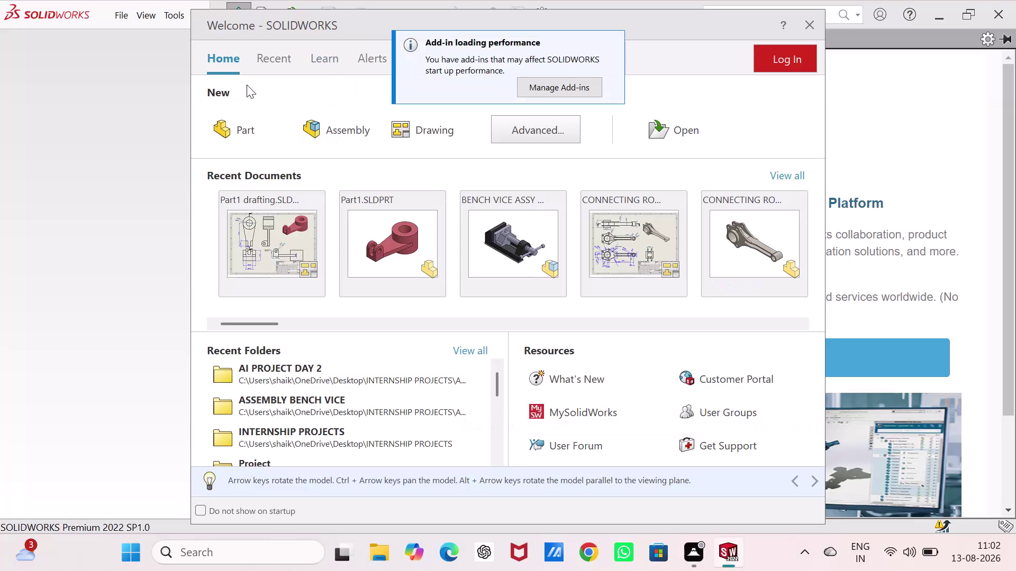
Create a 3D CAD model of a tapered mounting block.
Create a new blank part, dismiss the 3DEXPERIENCE pane, and show the Sketch tools.
click(245, 133)
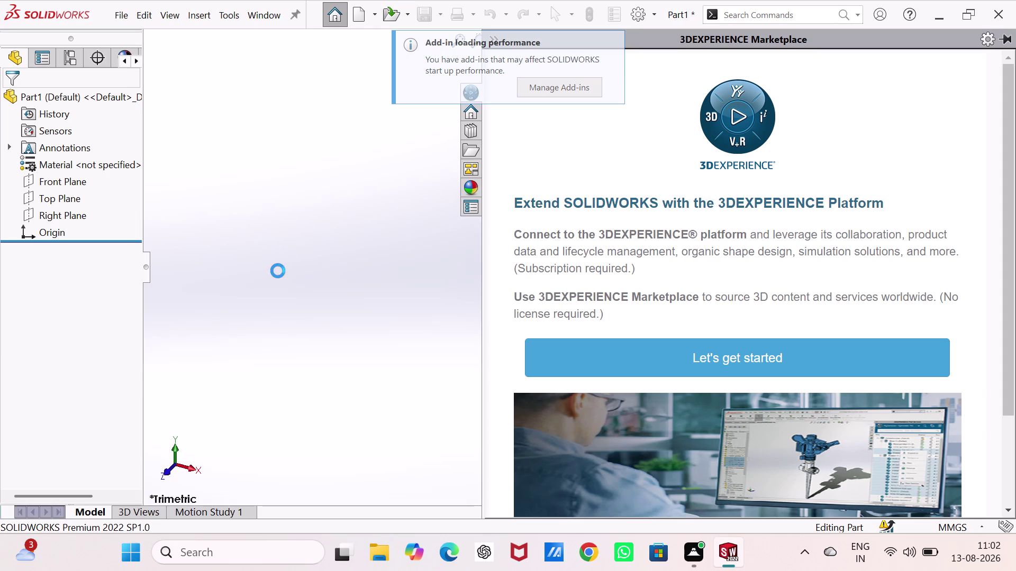
double_click(325, 269)
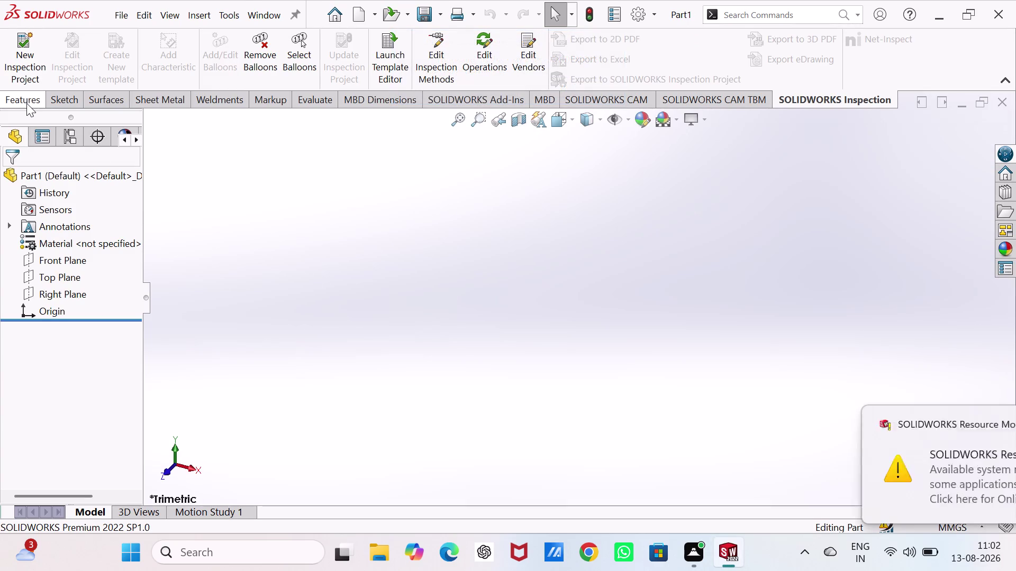
click(984, 424)
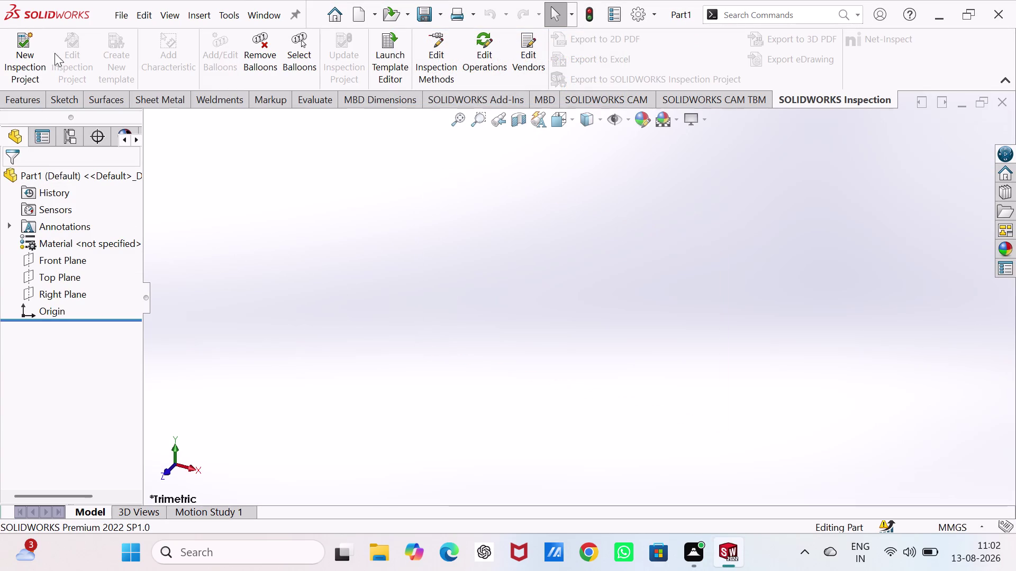
click(73, 104)
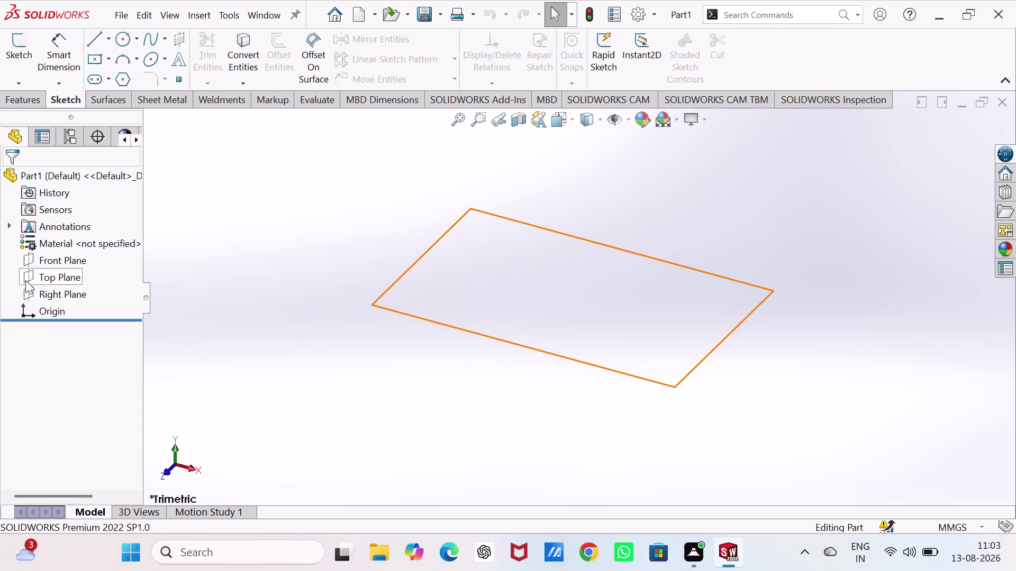
On the Top Plane, draw a center rectangle anchored at the origin.
click(58, 277)
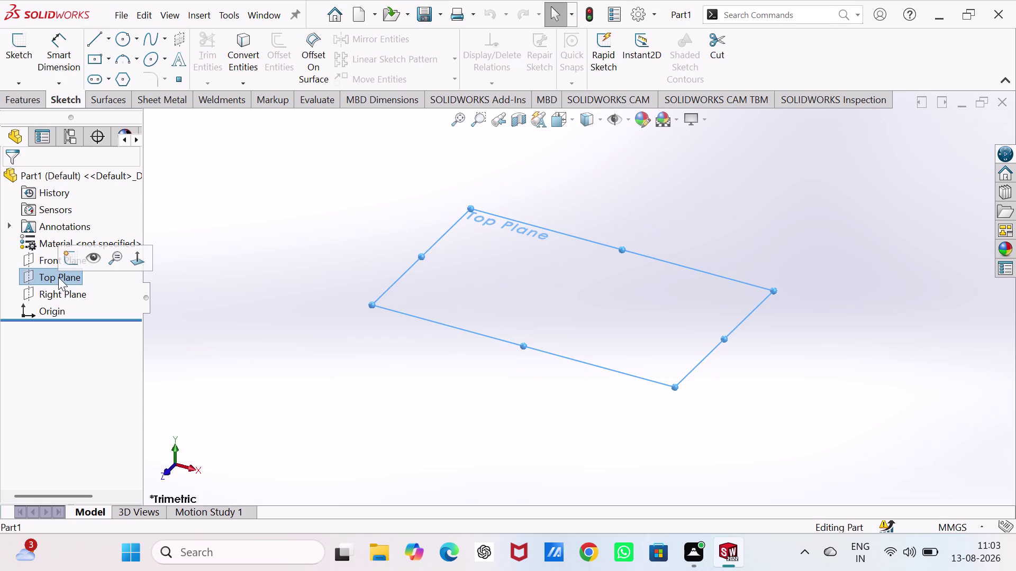
click(73, 260)
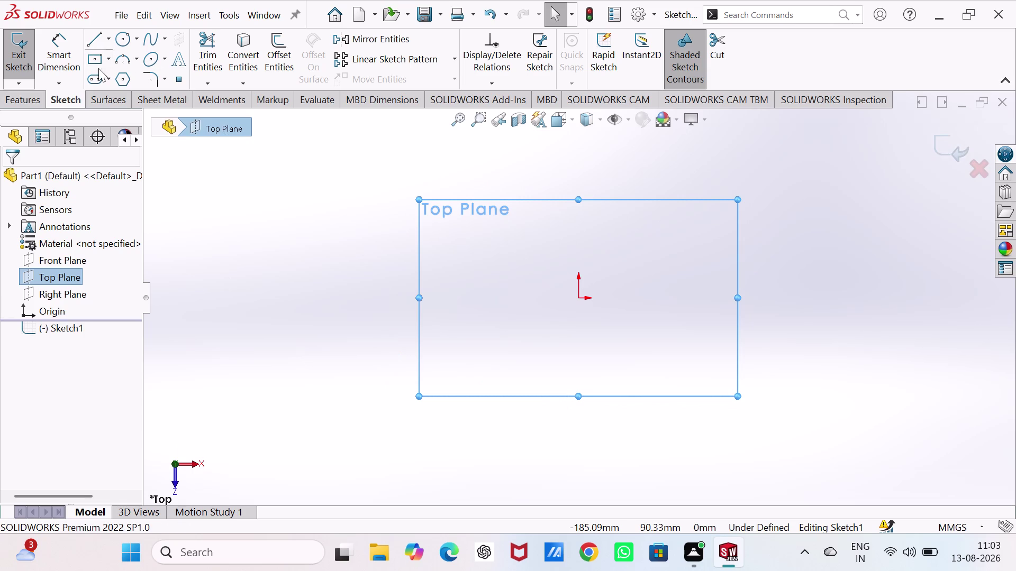
click(110, 62)
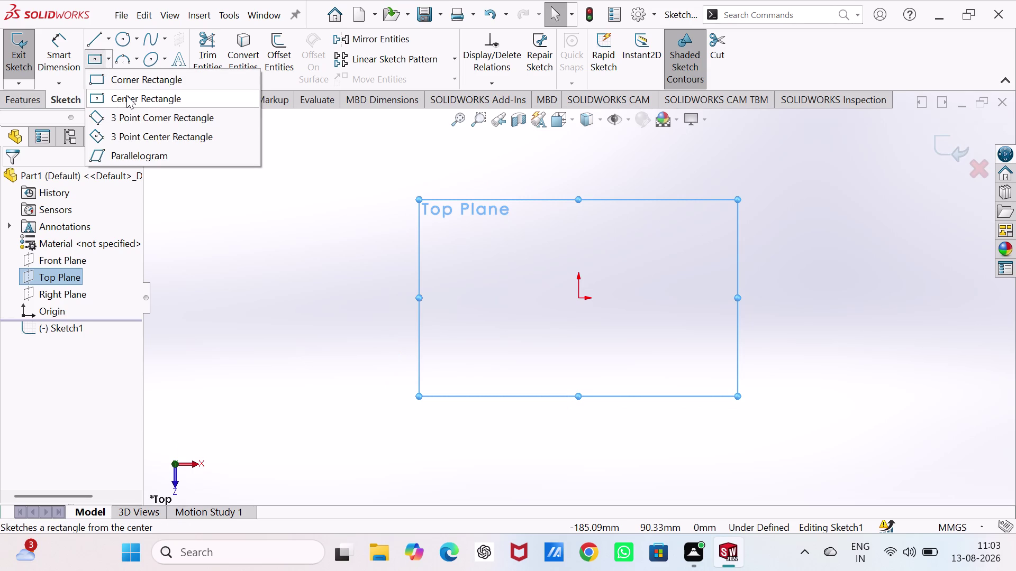
click(126, 95)
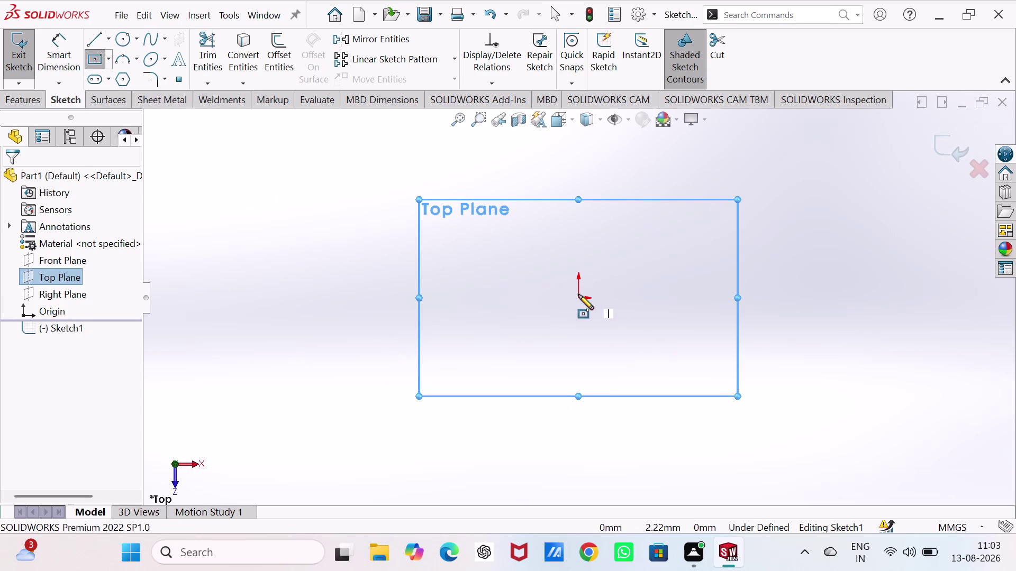
click(579, 297)
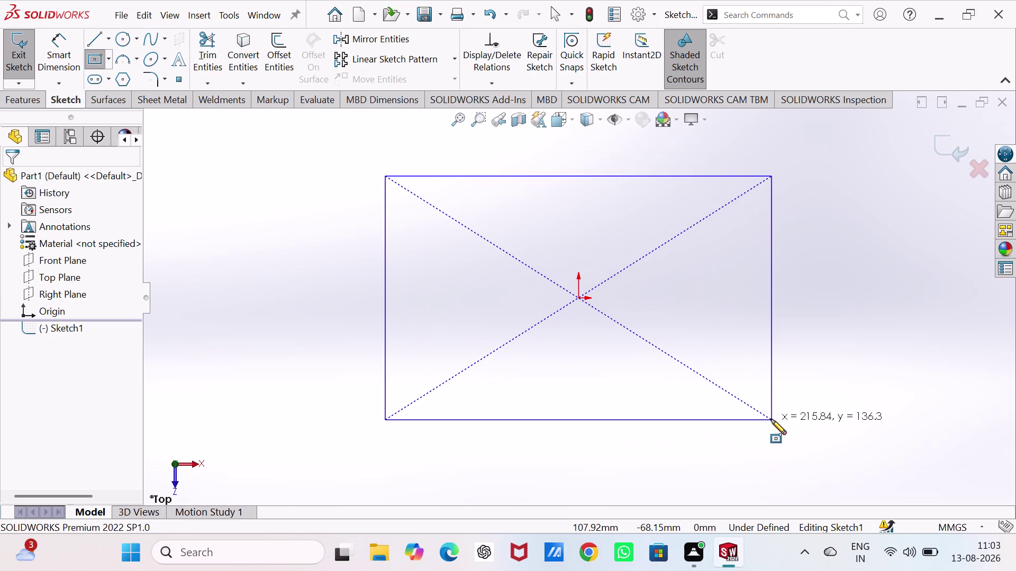
click(771, 419)
right_drag(838, 417, 847, 282)
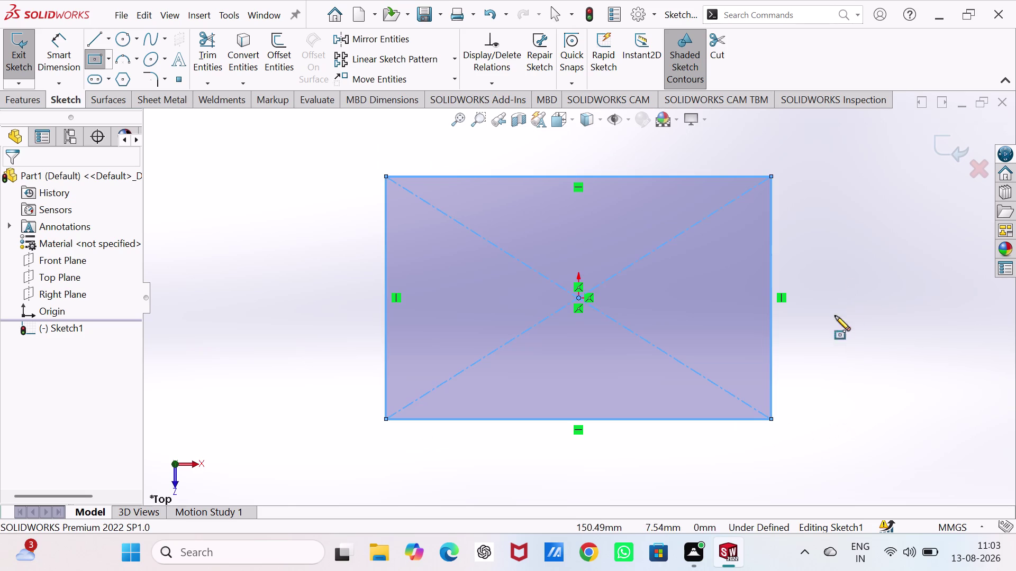
Dimension the rectangle's width and height to 100 mm each and exit the sketch.
click(680, 419)
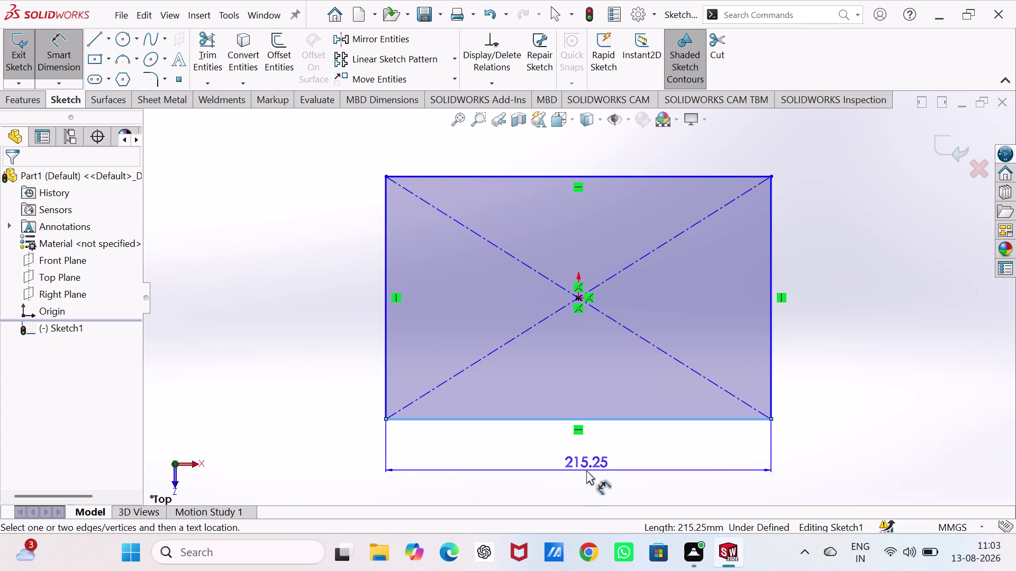
click(586, 470)
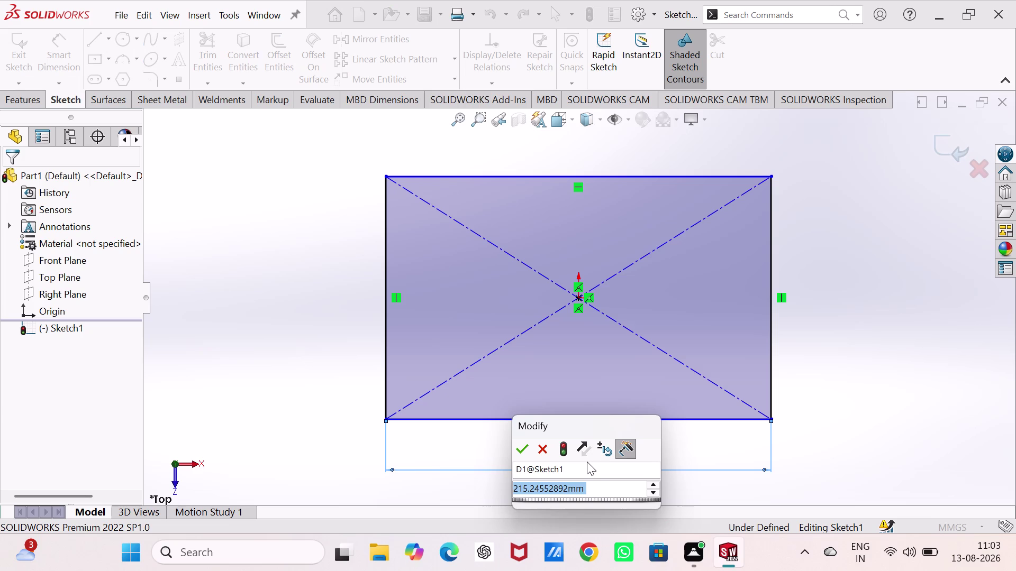
text(100)
key(Return)
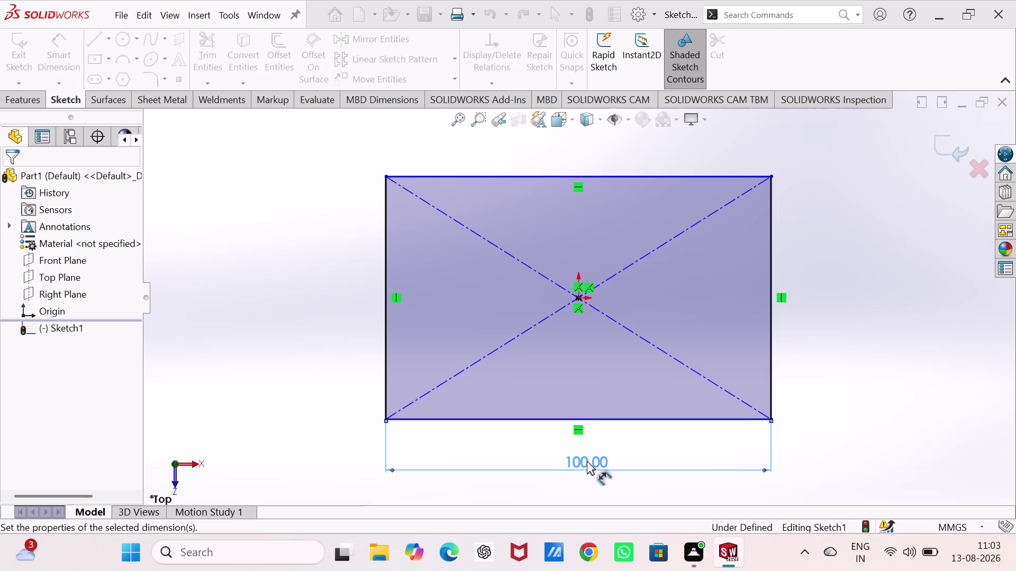
click(770, 353)
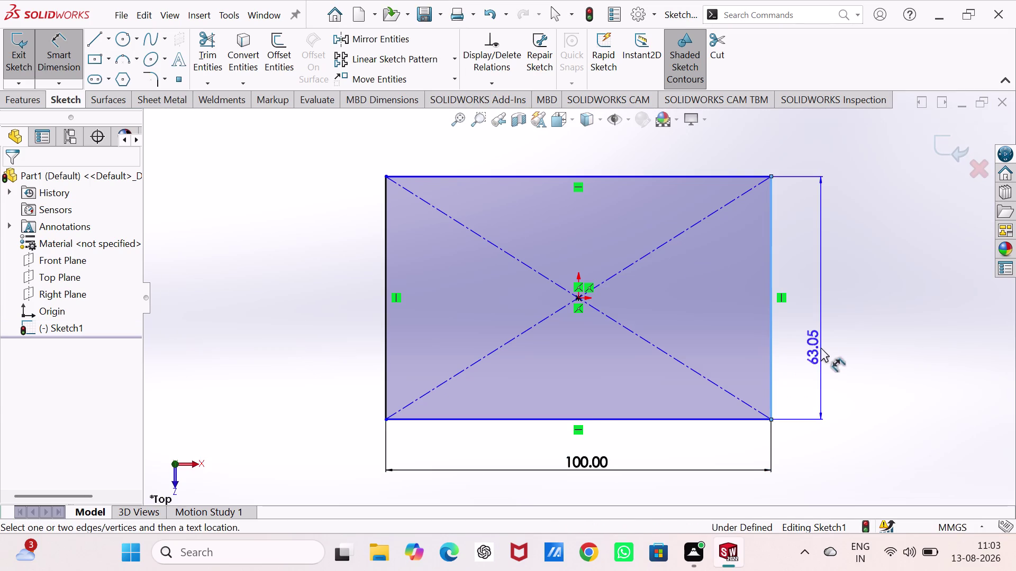
click(829, 322)
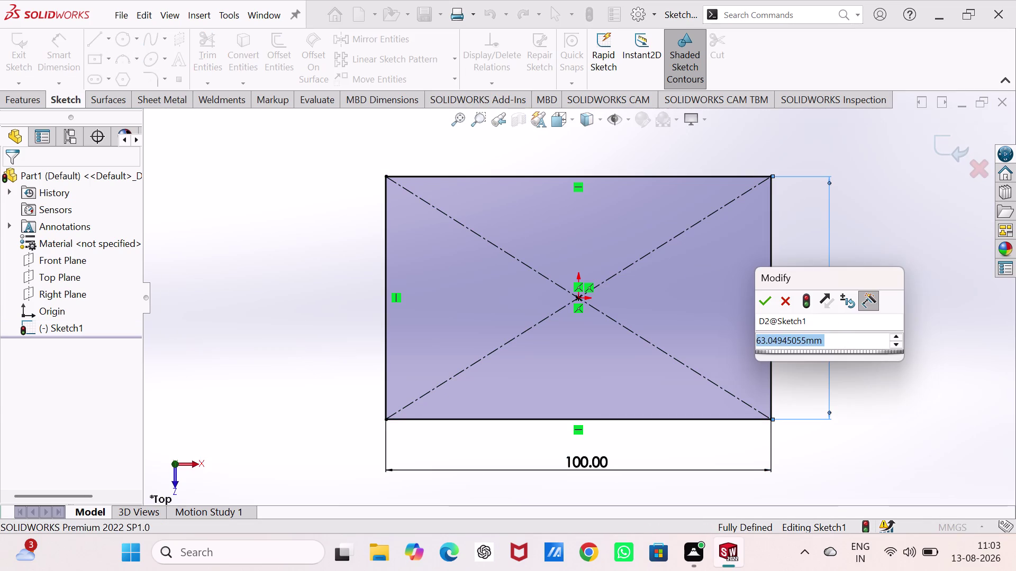
text(100)
key(Return)
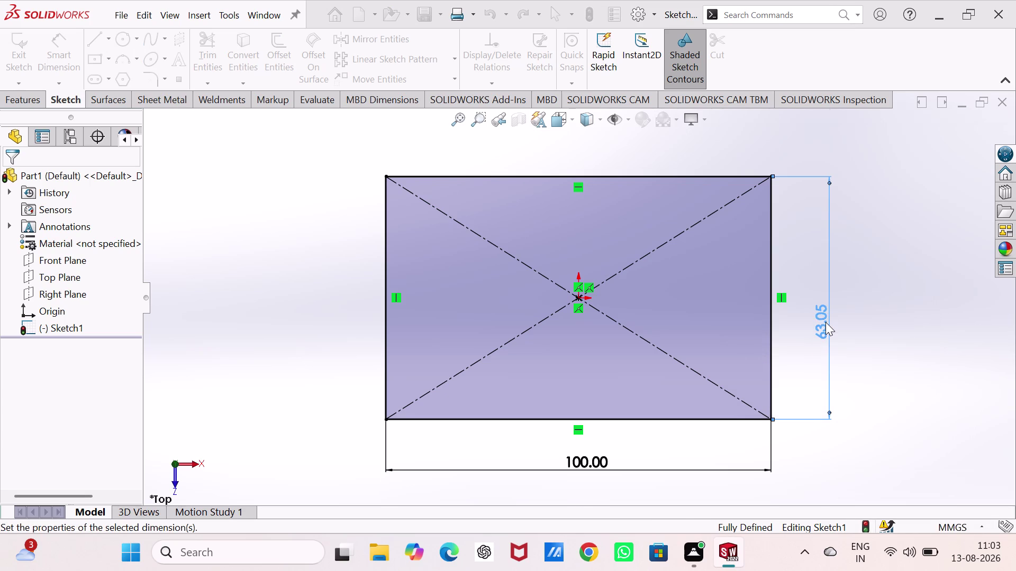
scroll(down, 3)
scroll(up, 3)
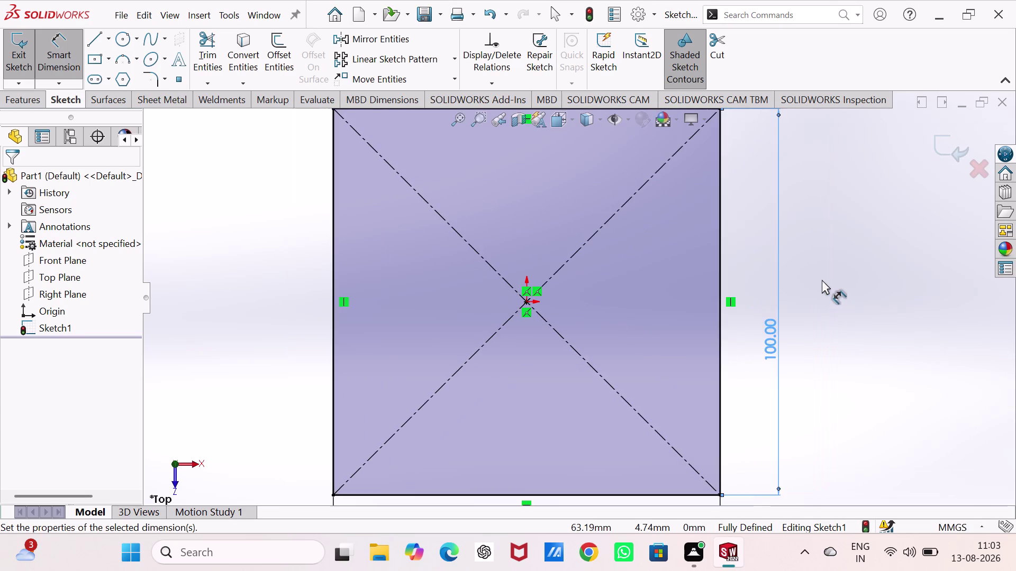
scroll(up, 3)
click(805, 275)
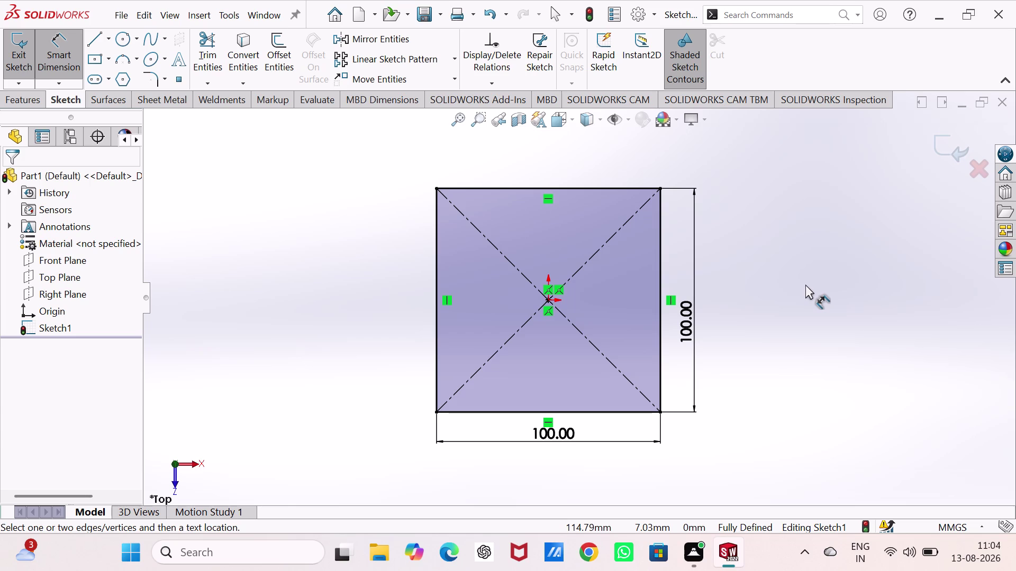
click(21, 43)
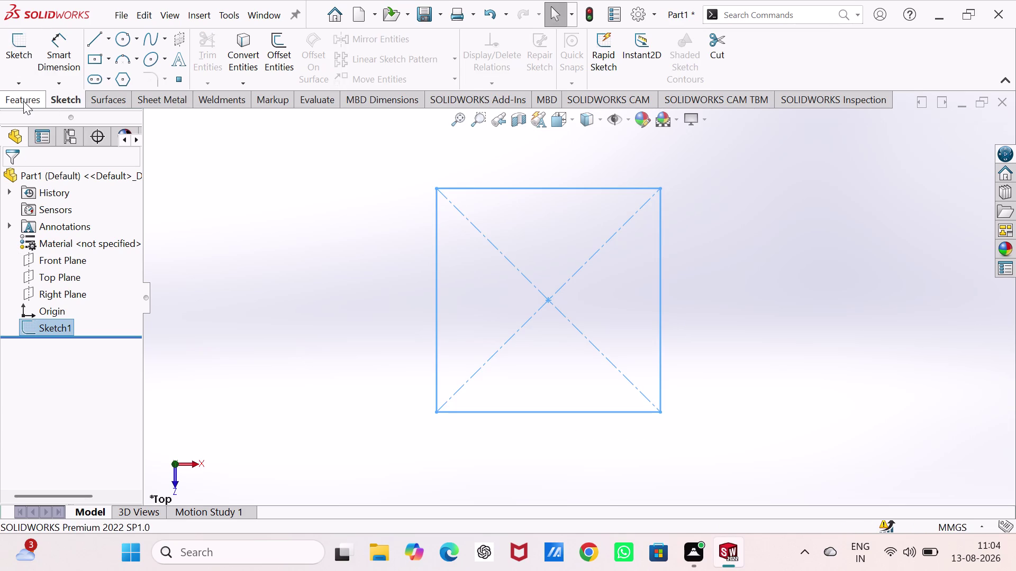
Extrude the 100 mm square sketch to a 12 mm thick blind plate.
click(23, 101)
click(31, 43)
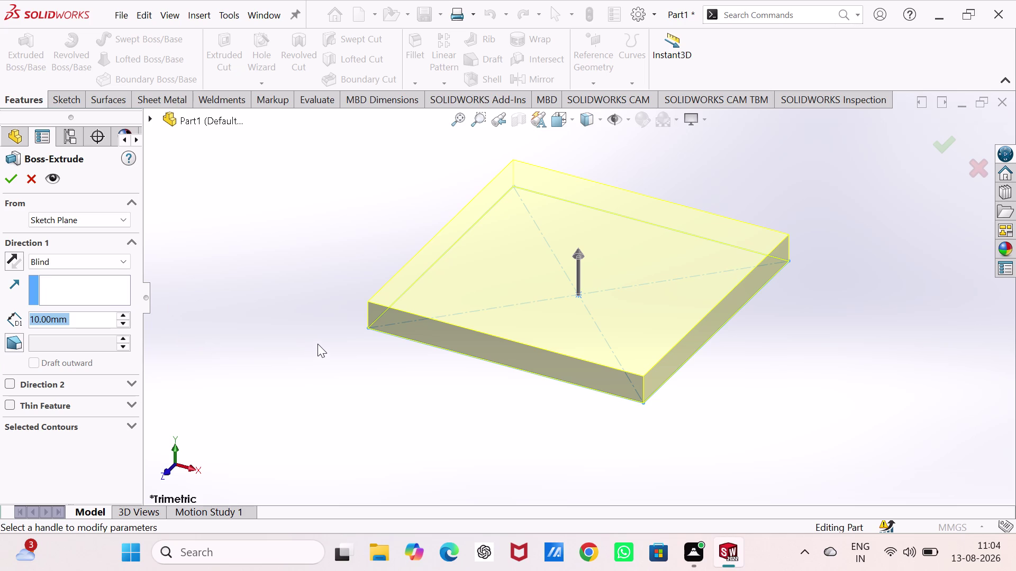
key(1)
key(2)
key(Return)
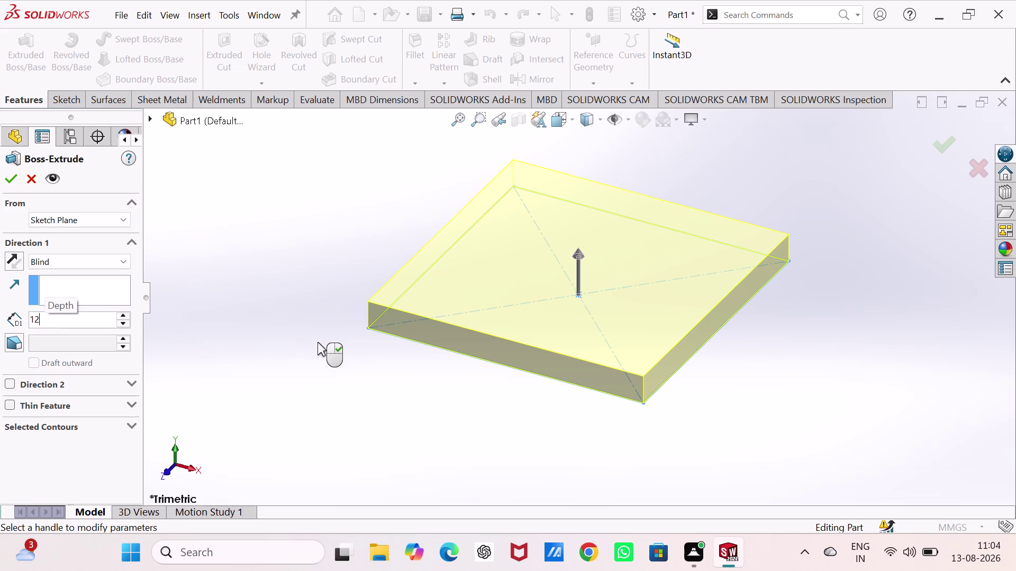
click(7, 177)
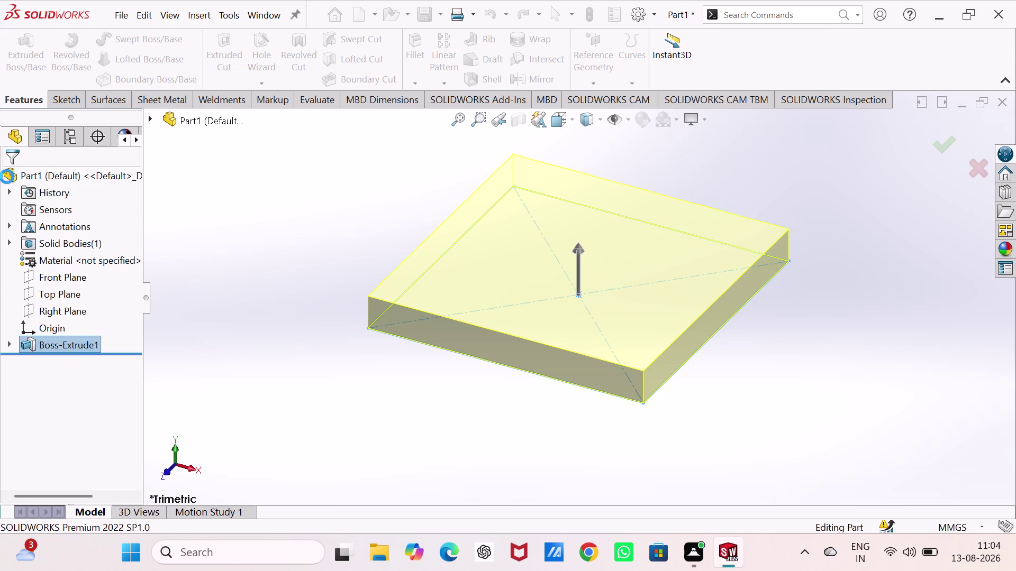
click(495, 276)
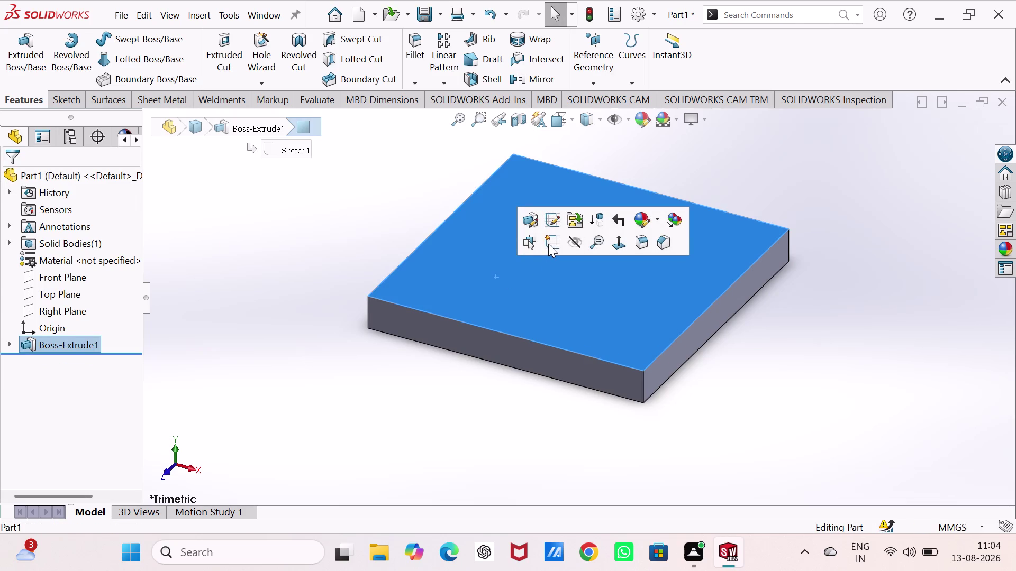
On the plate's top face, draw a center rectangle anchored at the origin.
click(548, 244)
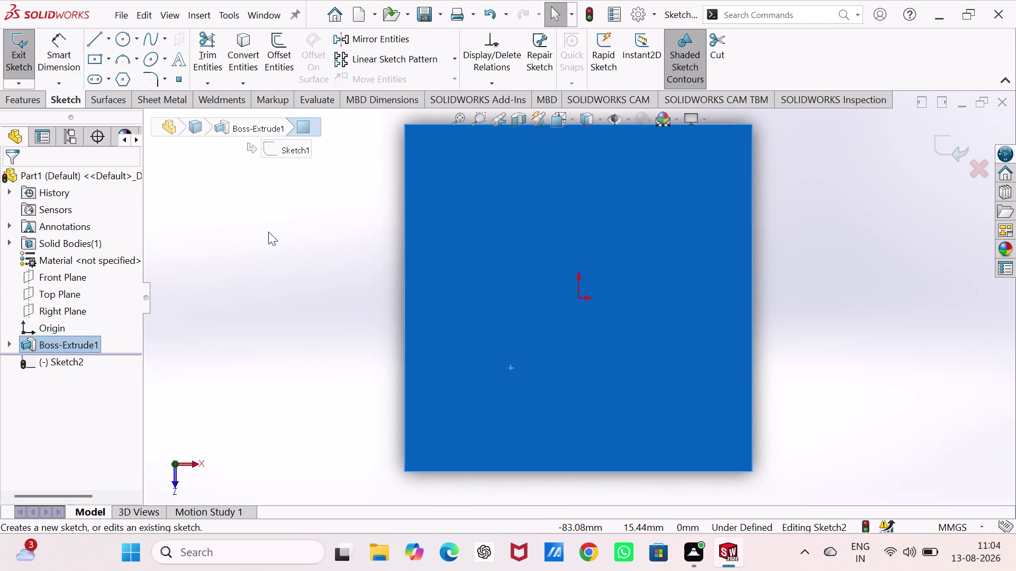
click(92, 60)
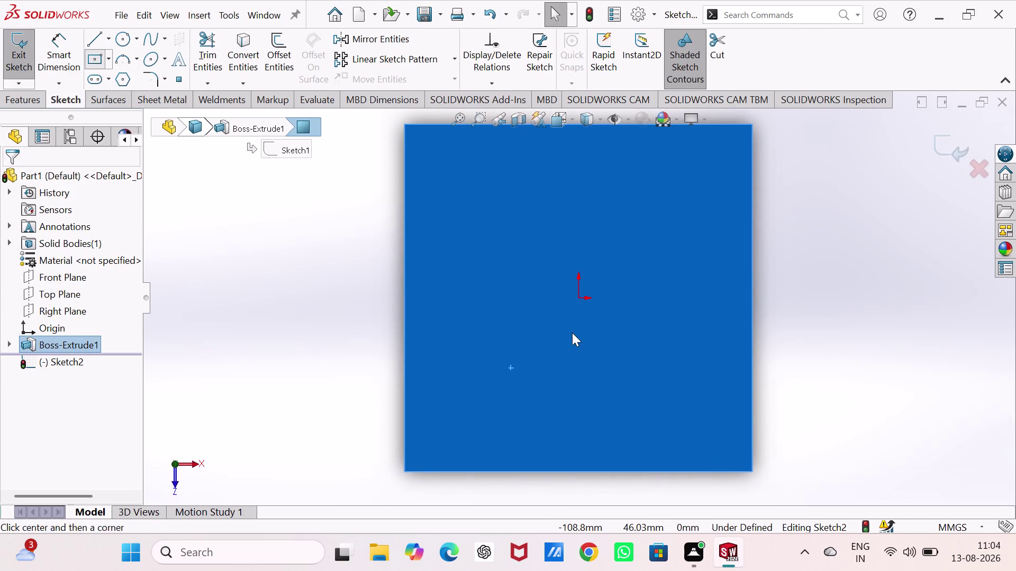
click(578, 299)
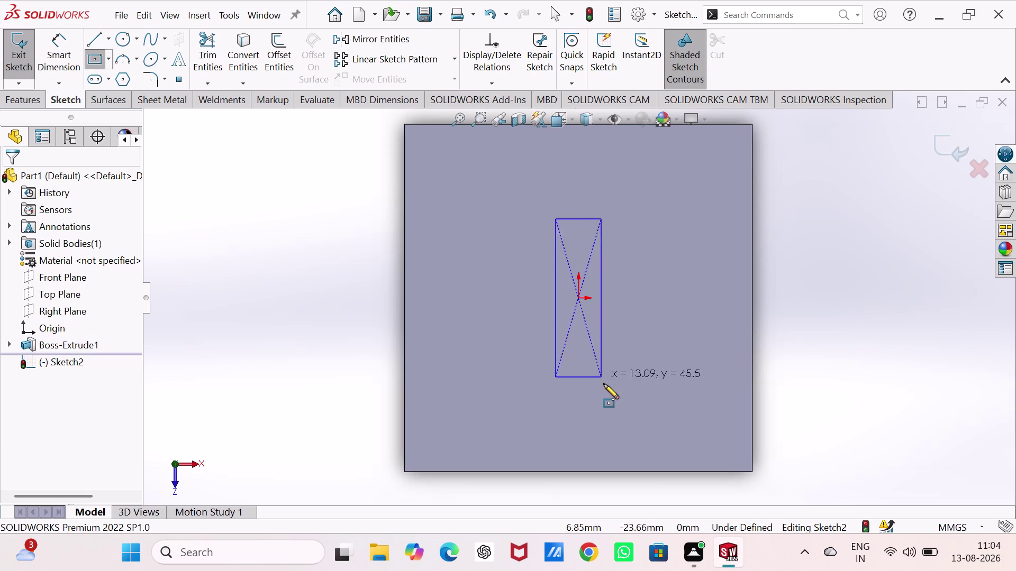
click(663, 389)
right_drag(857, 359, 862, 128)
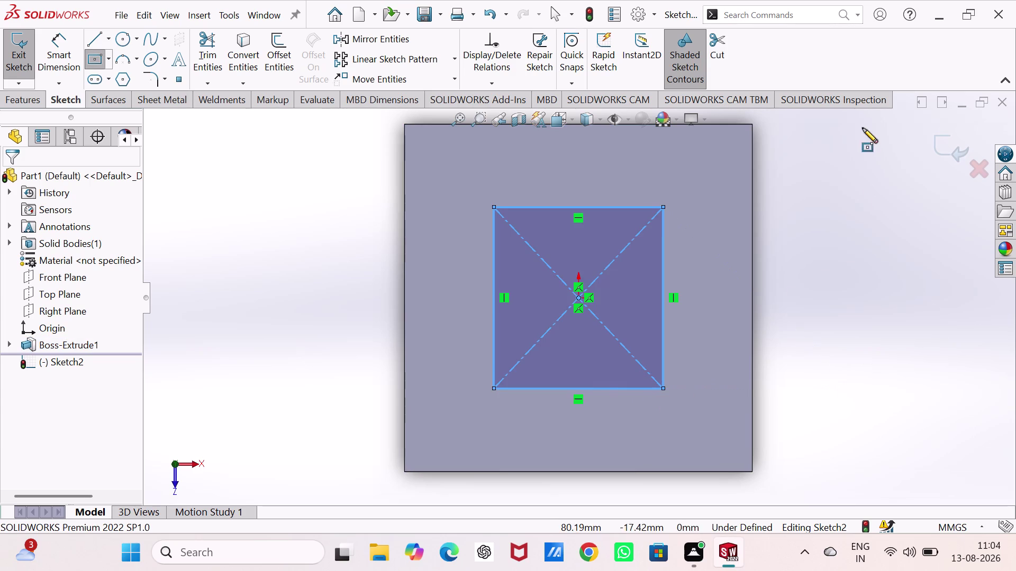
right_drag(863, 128, 856, 163)
Dimension the rectangle's width and height to 40 mm each.
click(591, 387)
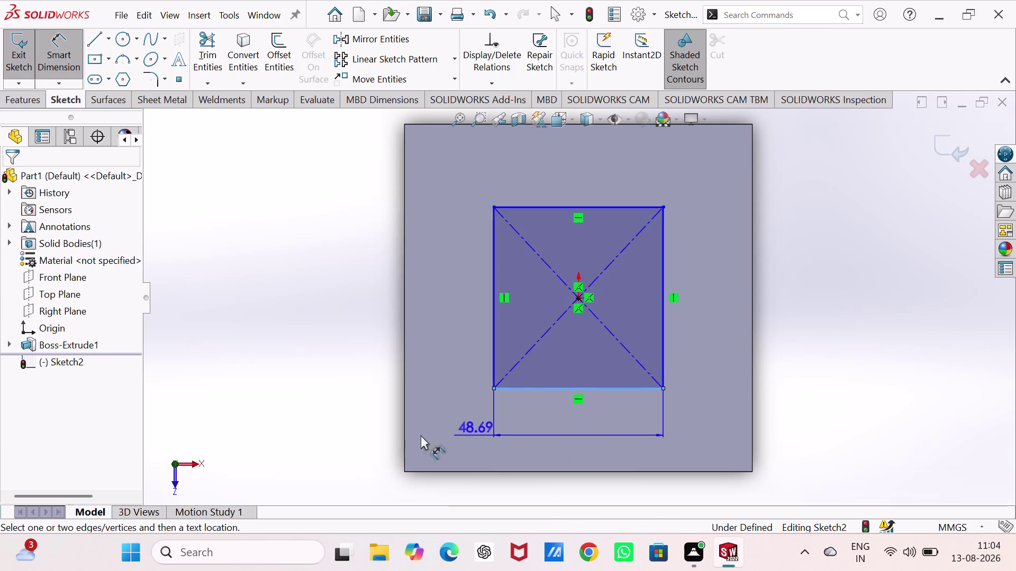
click(336, 432)
double_click(335, 423)
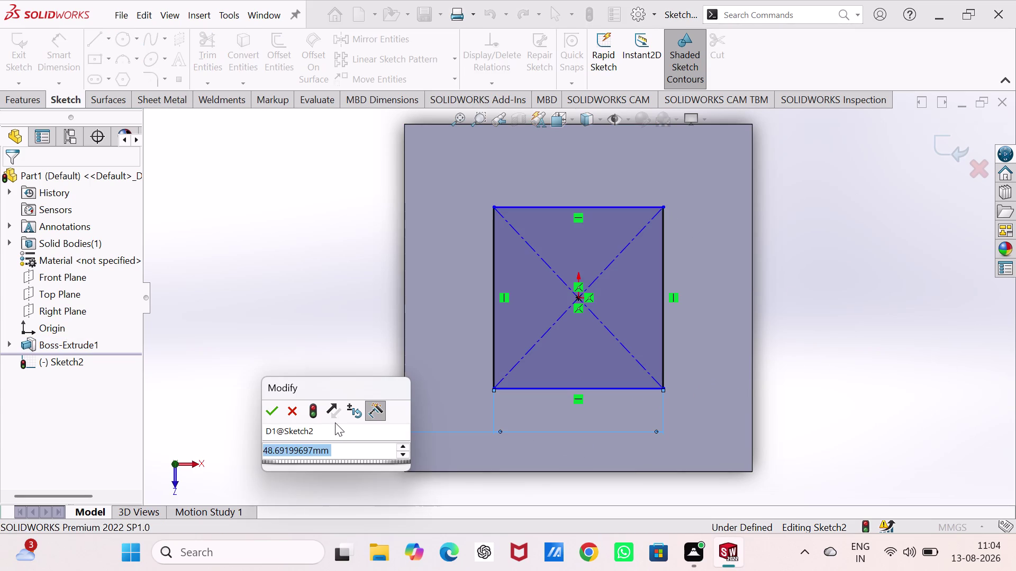
text(40)
key(Return)
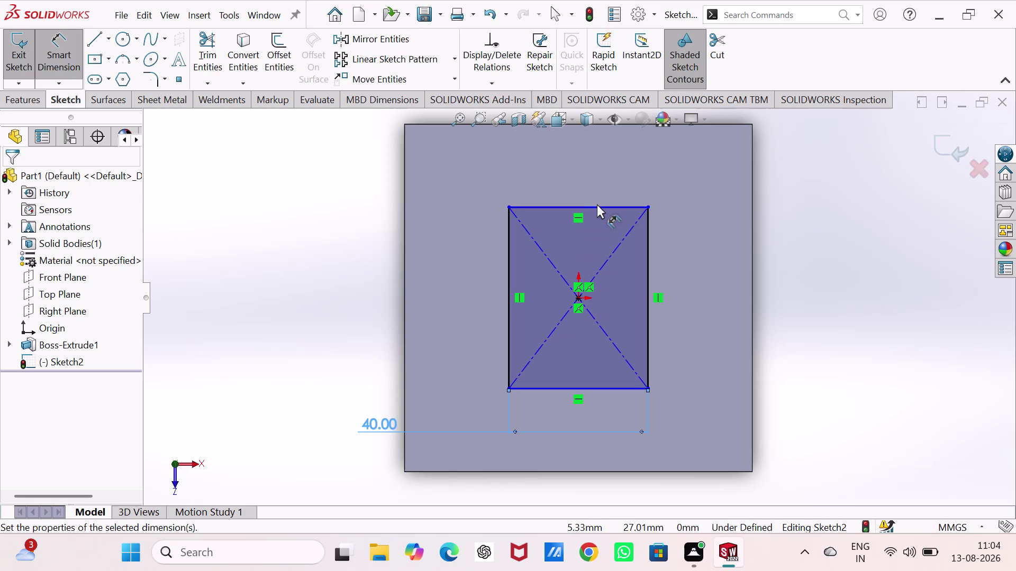
drag(648, 250, 700, 261)
click(804, 273)
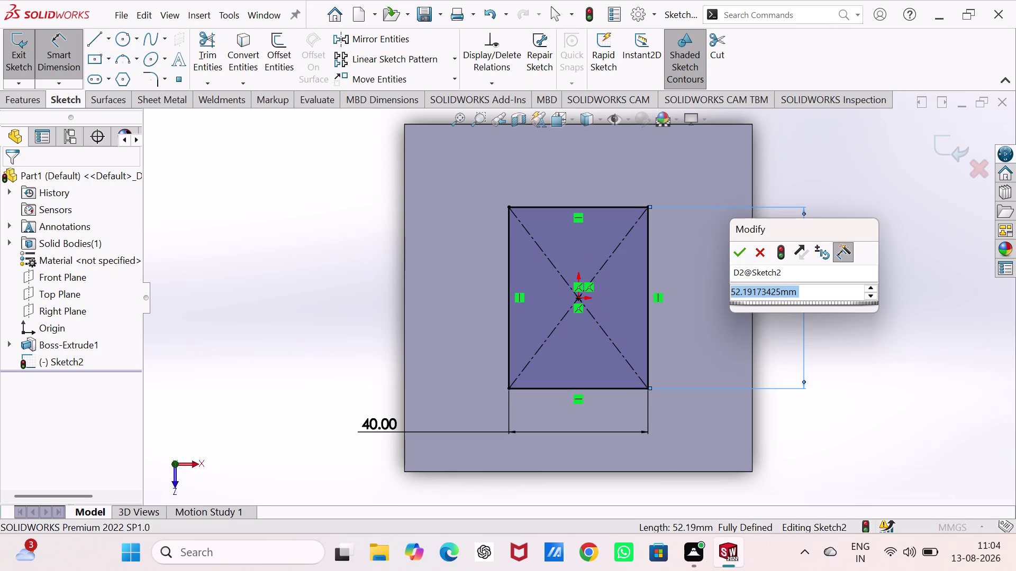
text(40)
key(Return)
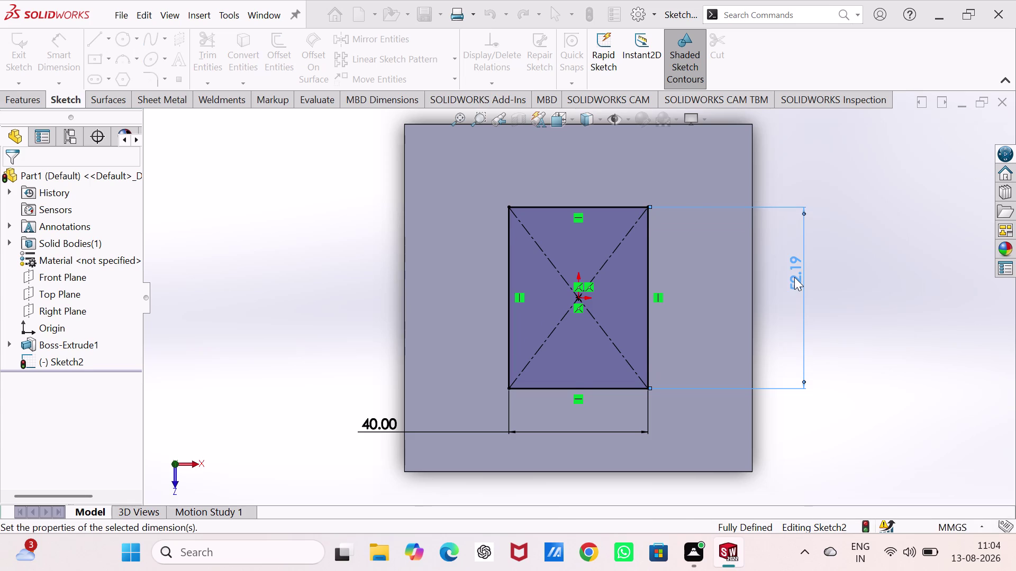
Move the 40 mm dimension labels closer to the square and exit the sketch.
drag(374, 405, 553, 473)
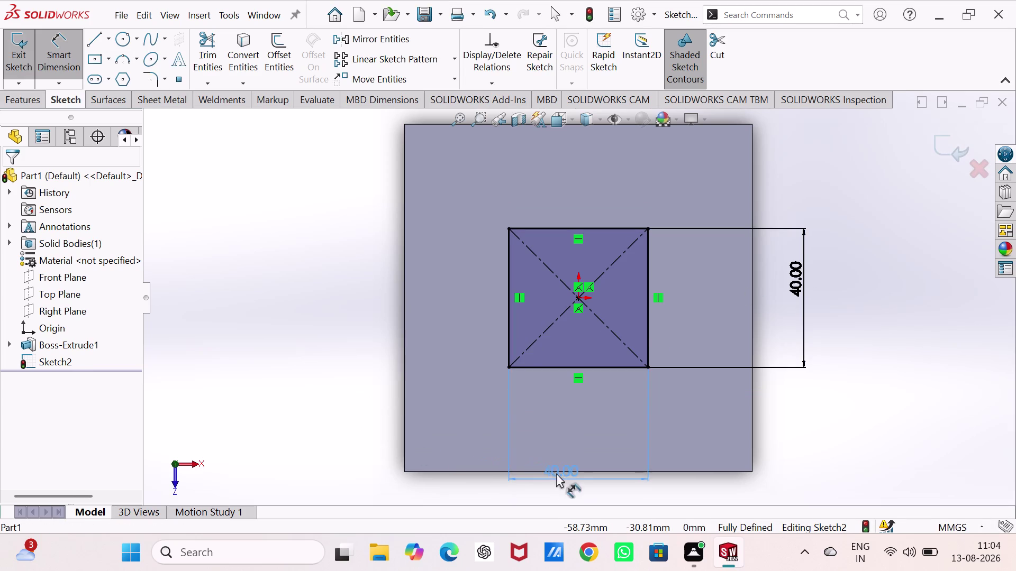
drag(553, 473, 578, 473)
drag(578, 468, 578, 408)
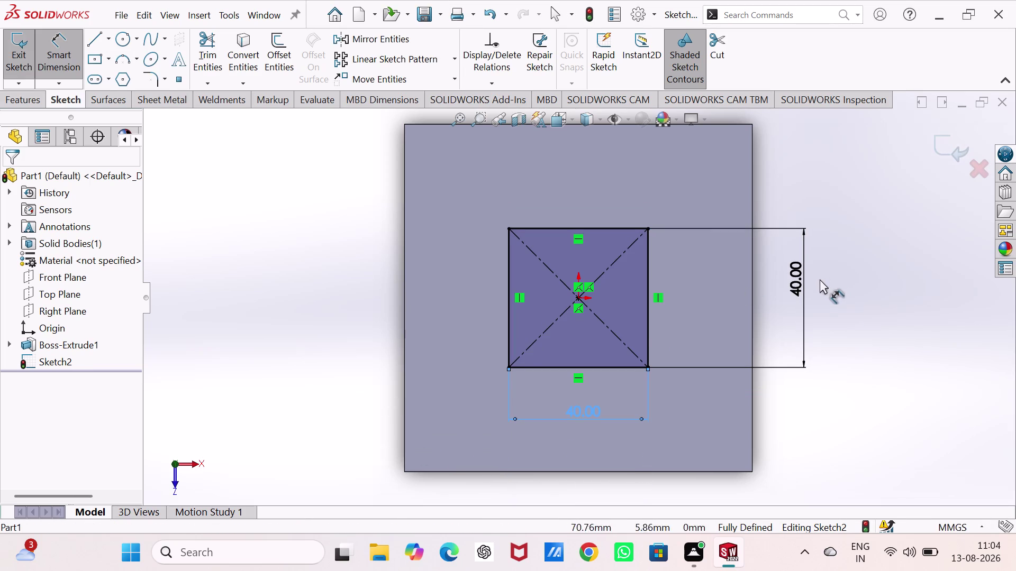
drag(801, 291, 707, 289)
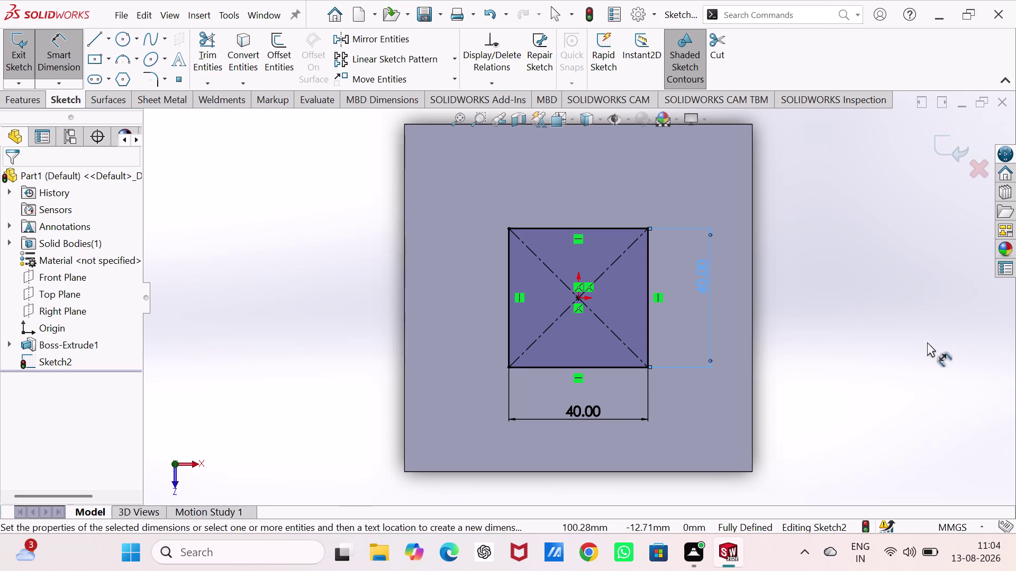
click(22, 57)
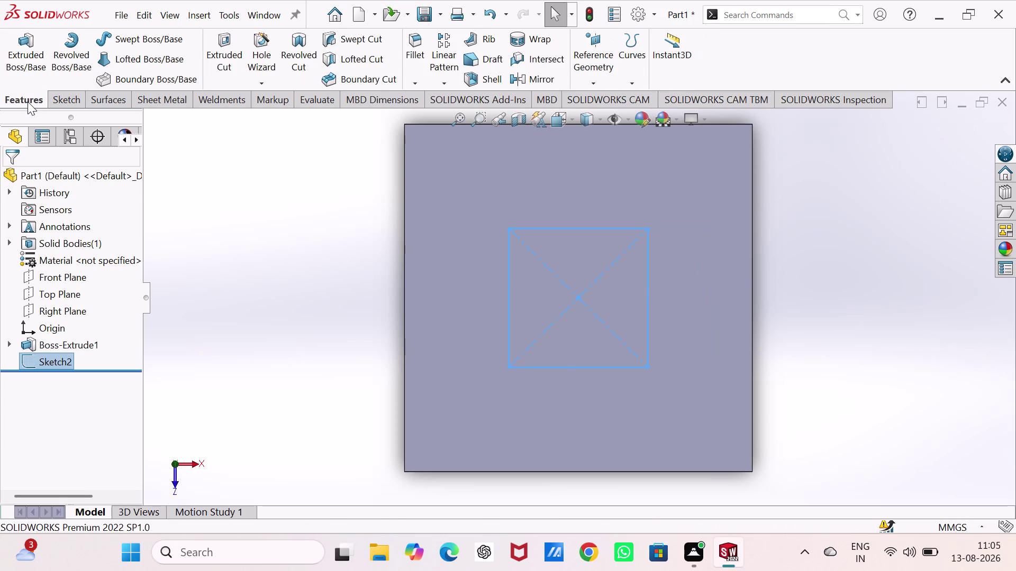
Begin a boss extrusion of the 40 mm square and switch to Isometric view.
click(27, 101)
click(29, 61)
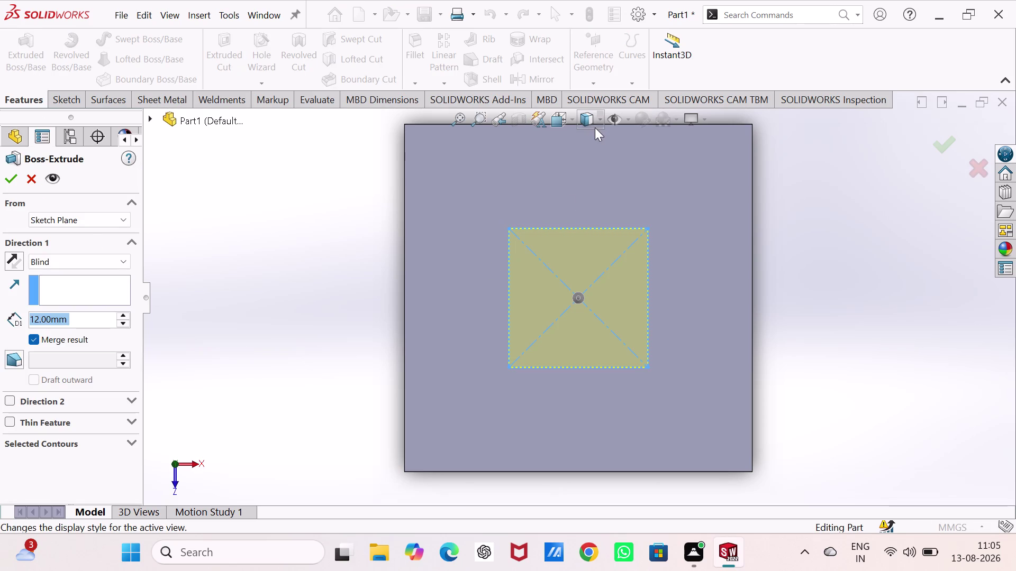
click(570, 122)
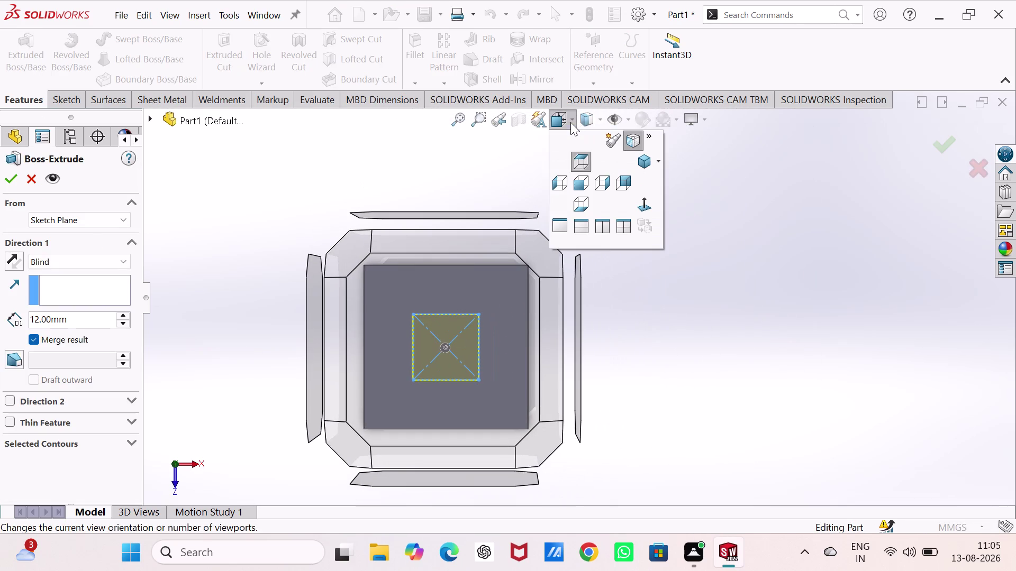
click(644, 159)
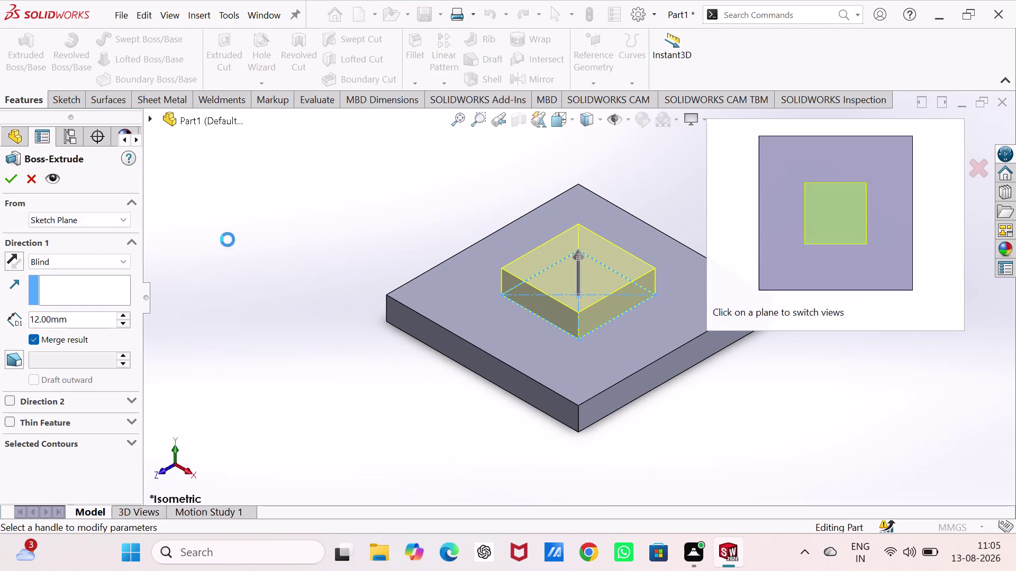
click(257, 228)
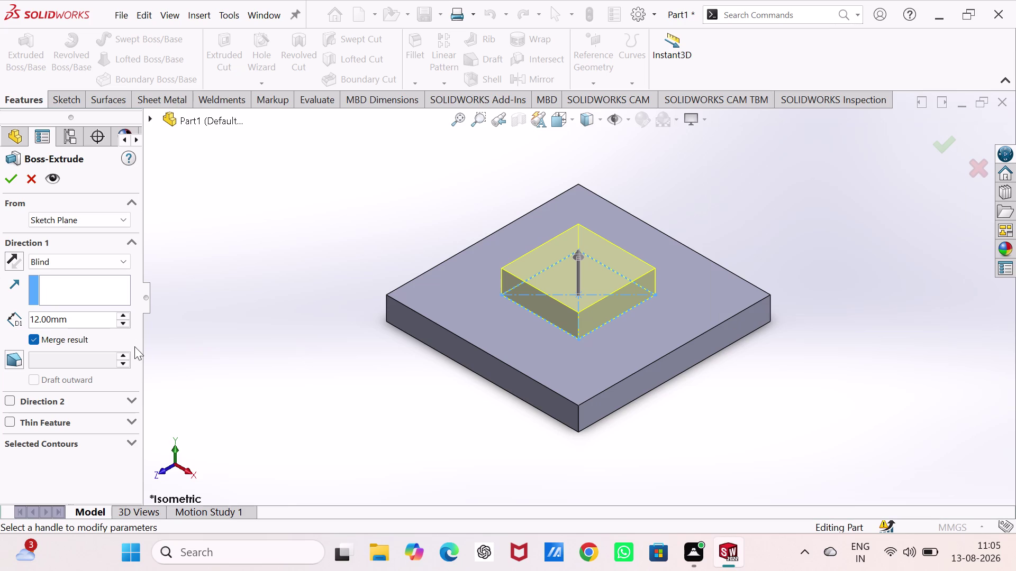
Set the extrusion depth to 60-12 (48 mm) and accept the block.
double_click(89, 318)
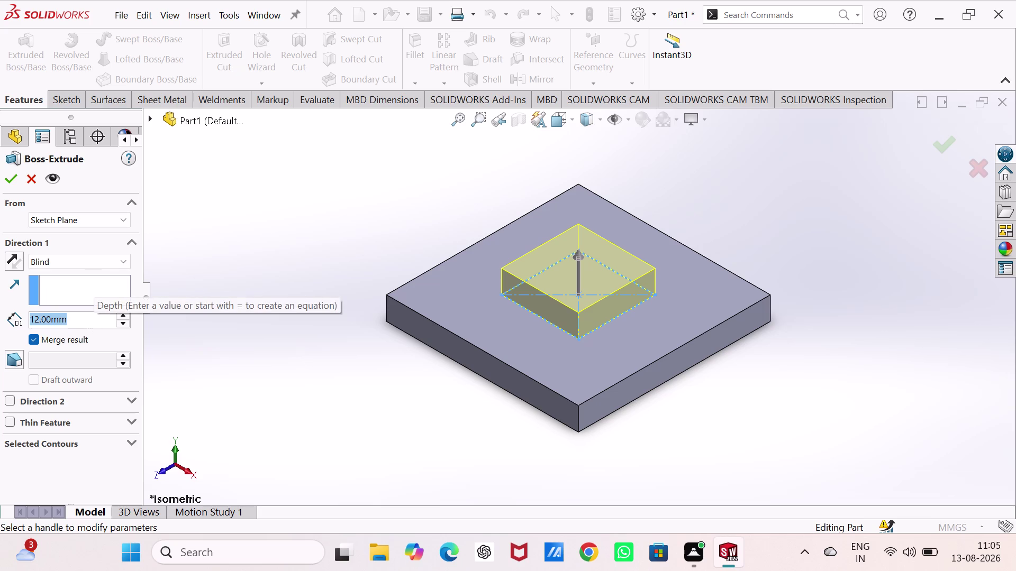
text(60)
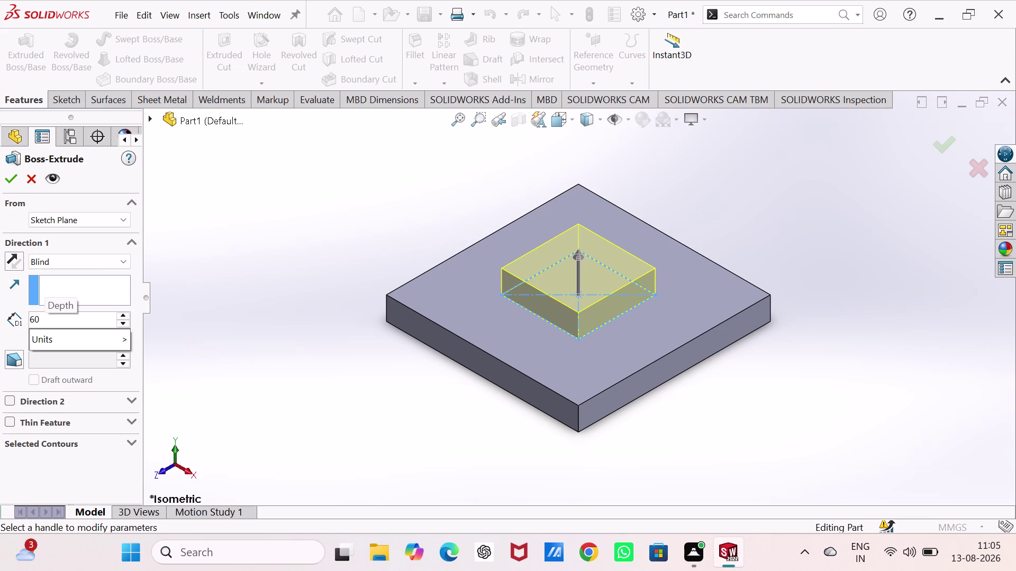
key(shift+underscore)
key(BackSpace)
key(minus)
text(12)
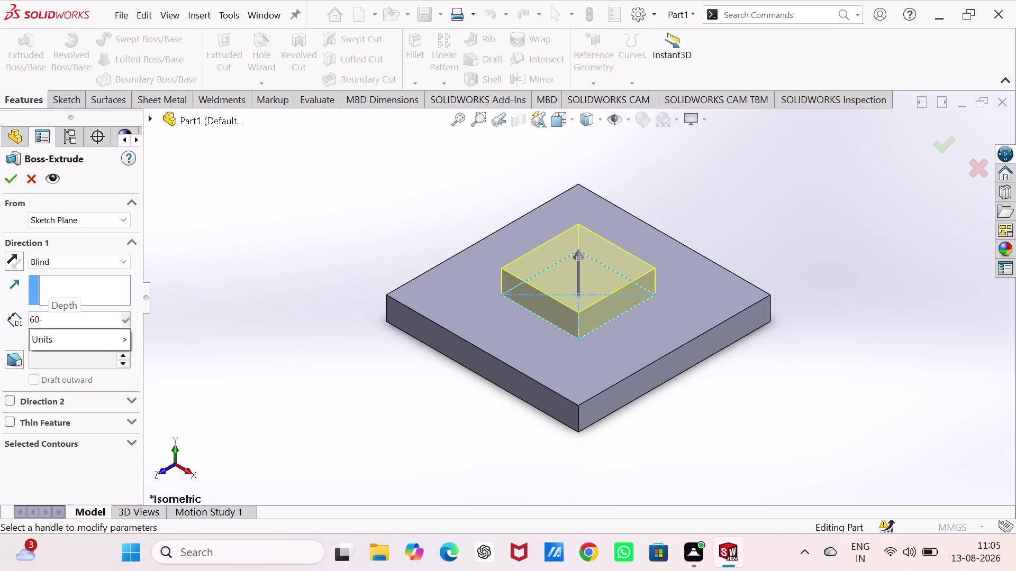
key(Return)
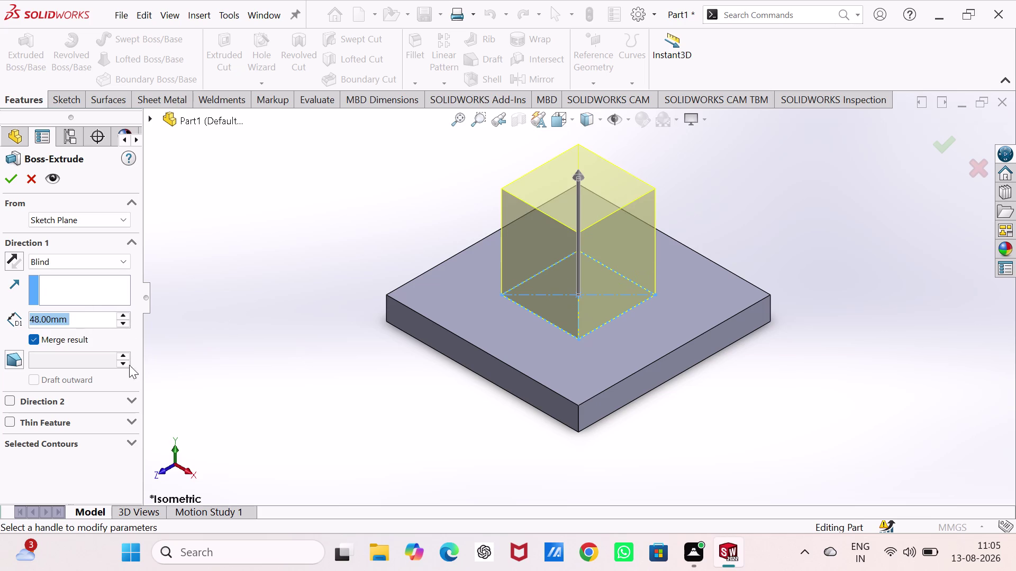
click(3, 180)
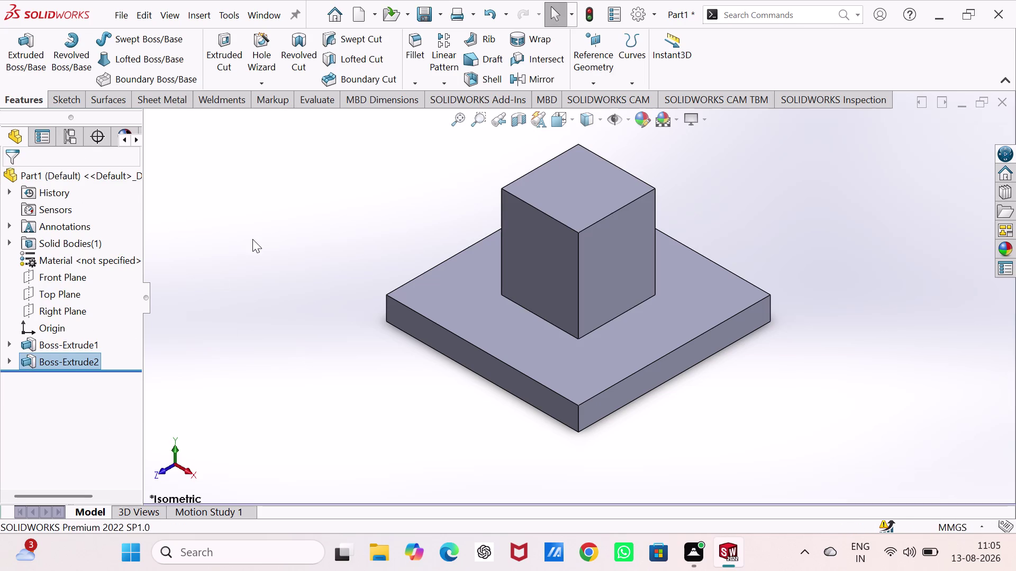
click(599, 126)
click(588, 186)
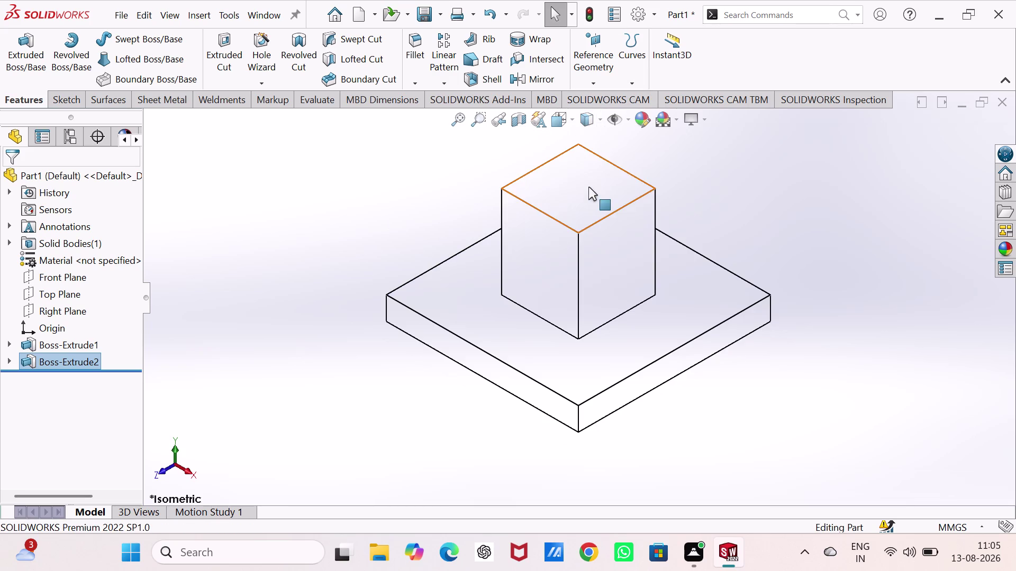
click(599, 121)
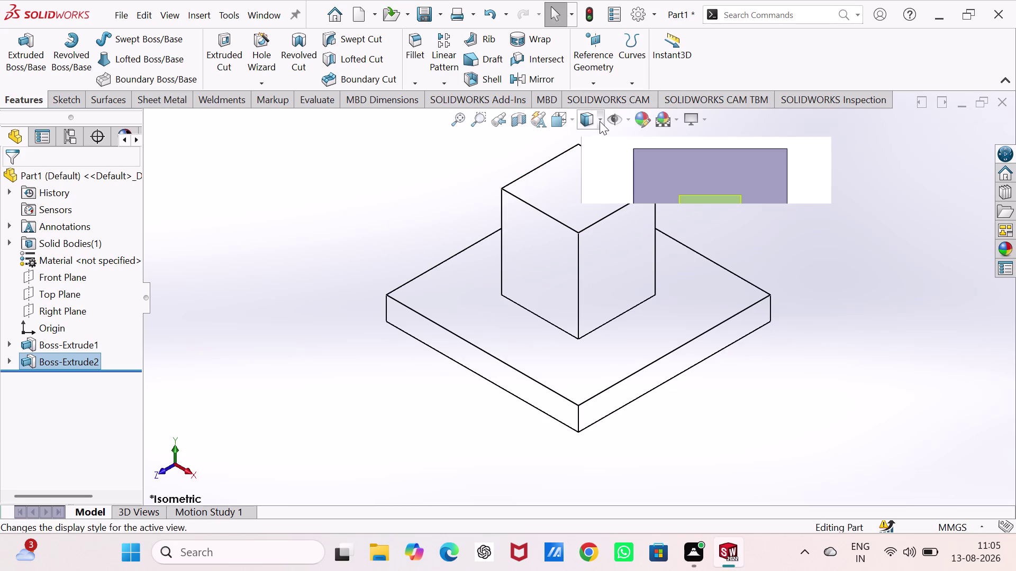
click(589, 202)
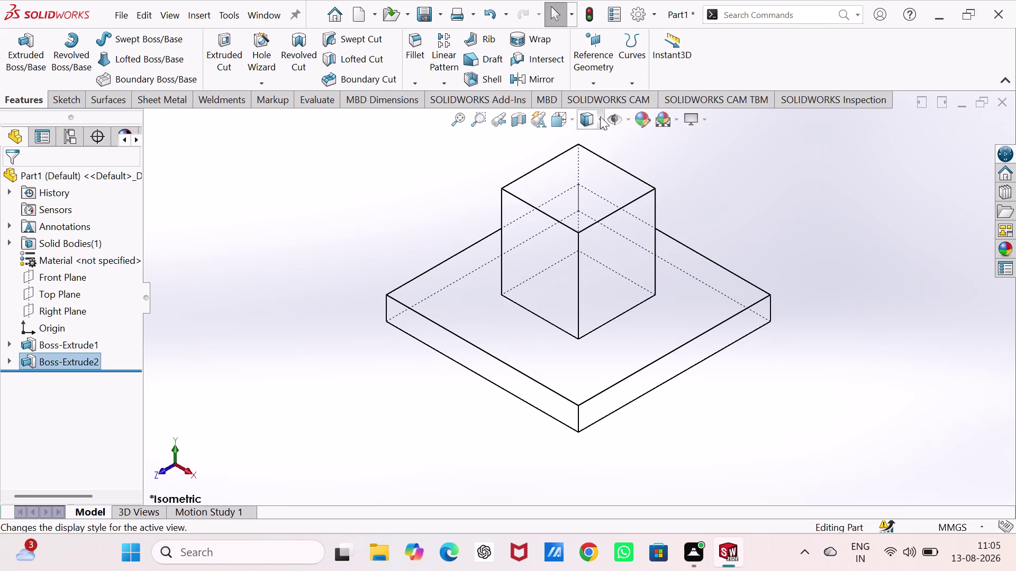
click(598, 119)
click(594, 225)
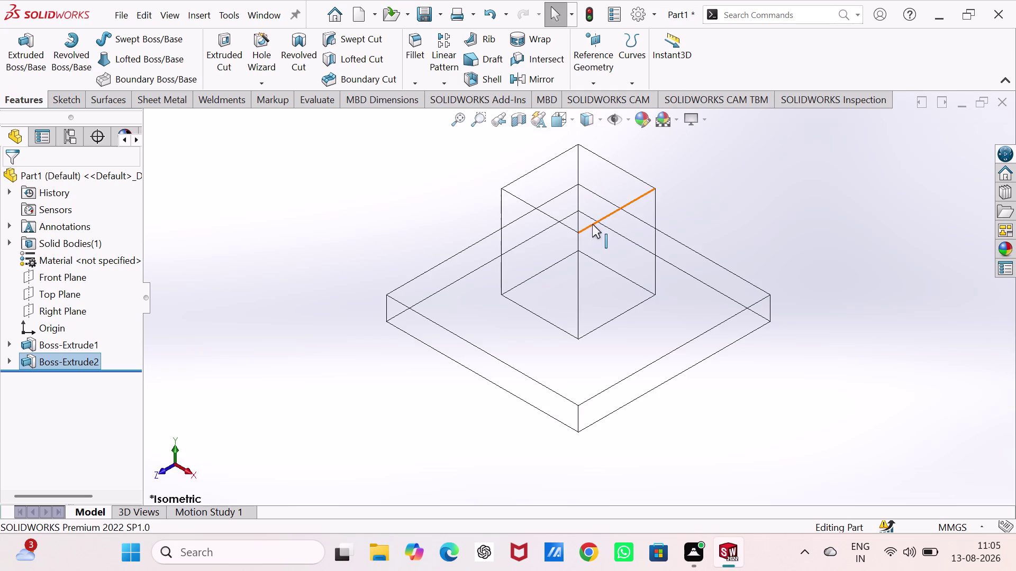
click(596, 119)
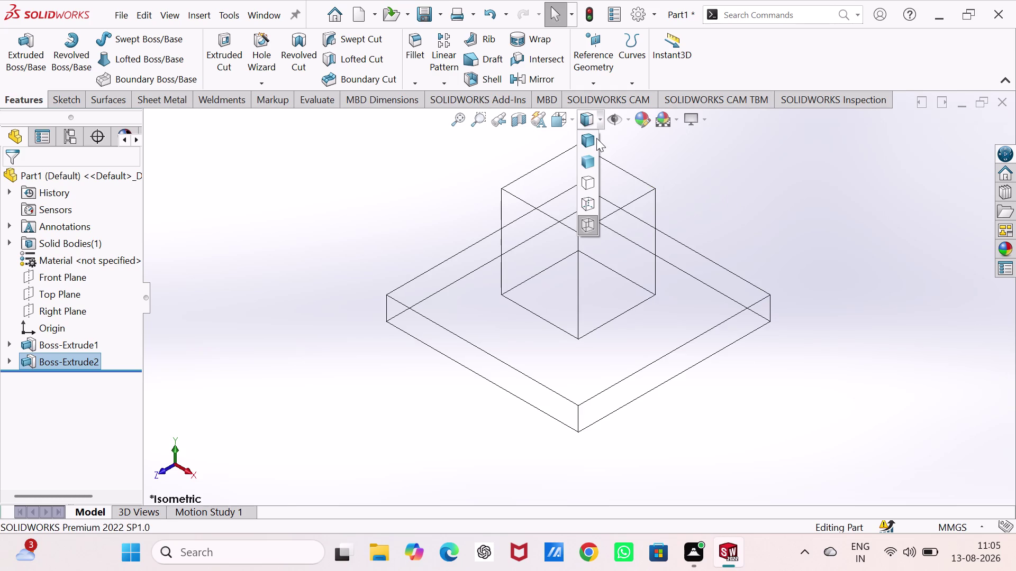
click(591, 138)
drag(695, 173, 689, 171)
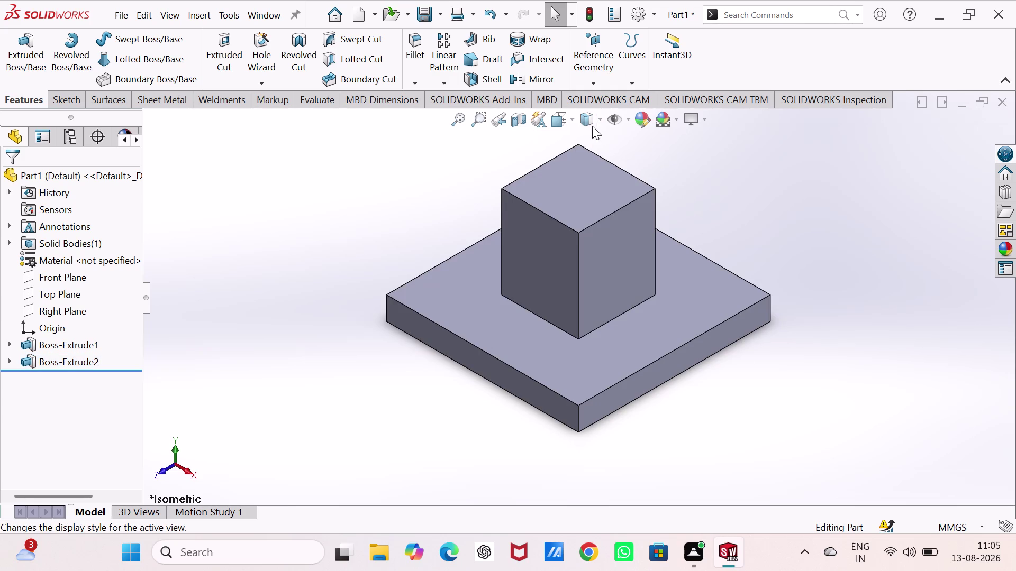
click(598, 122)
click(590, 158)
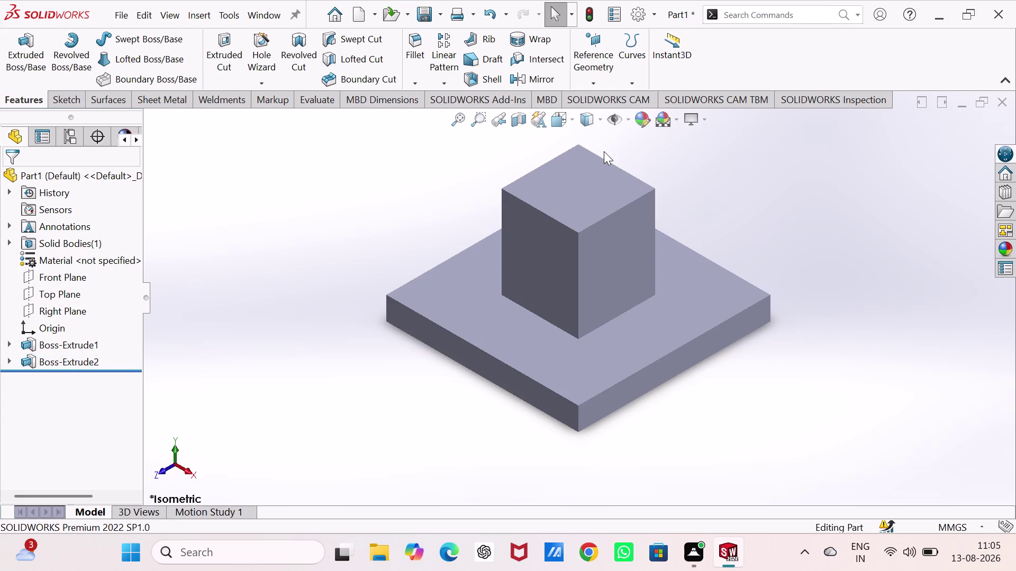
click(596, 117)
click(593, 141)
click(723, 185)
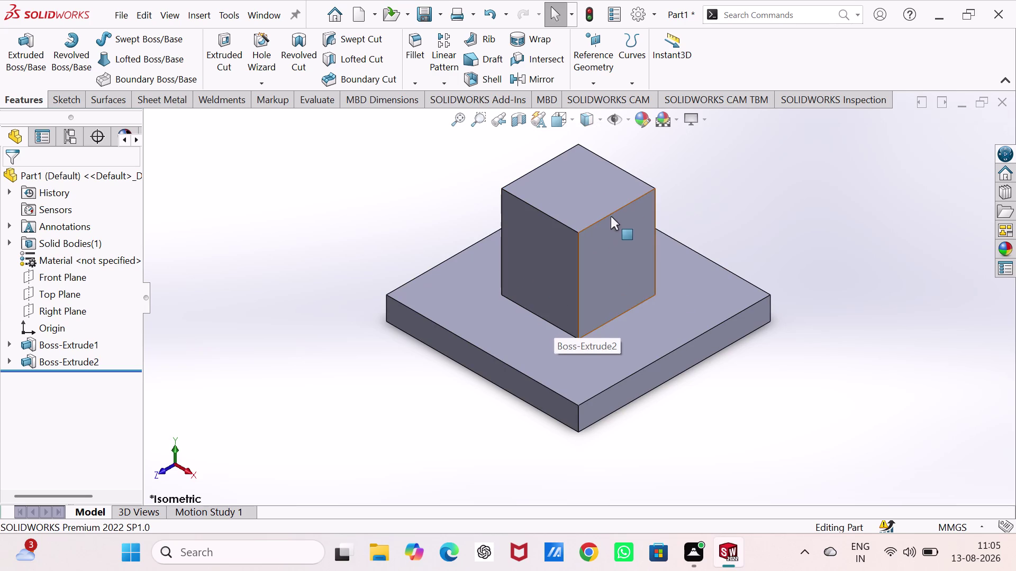
click(509, 375)
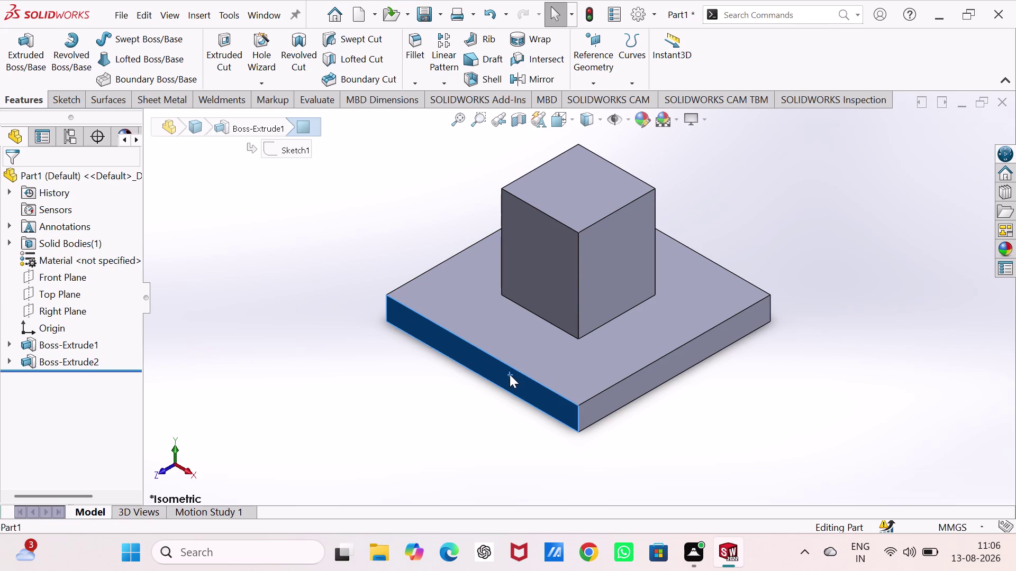
click(828, 213)
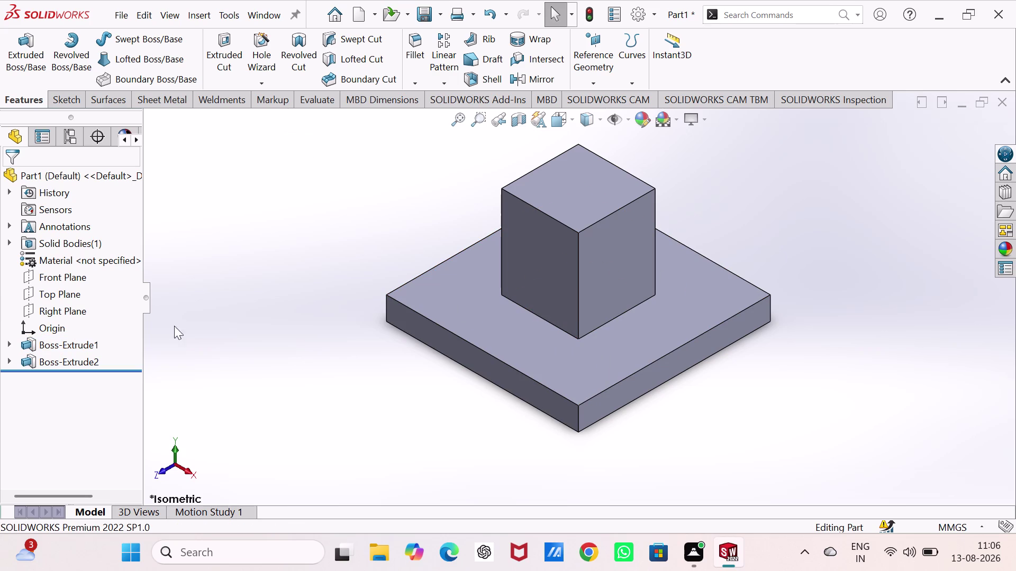
click(54, 297)
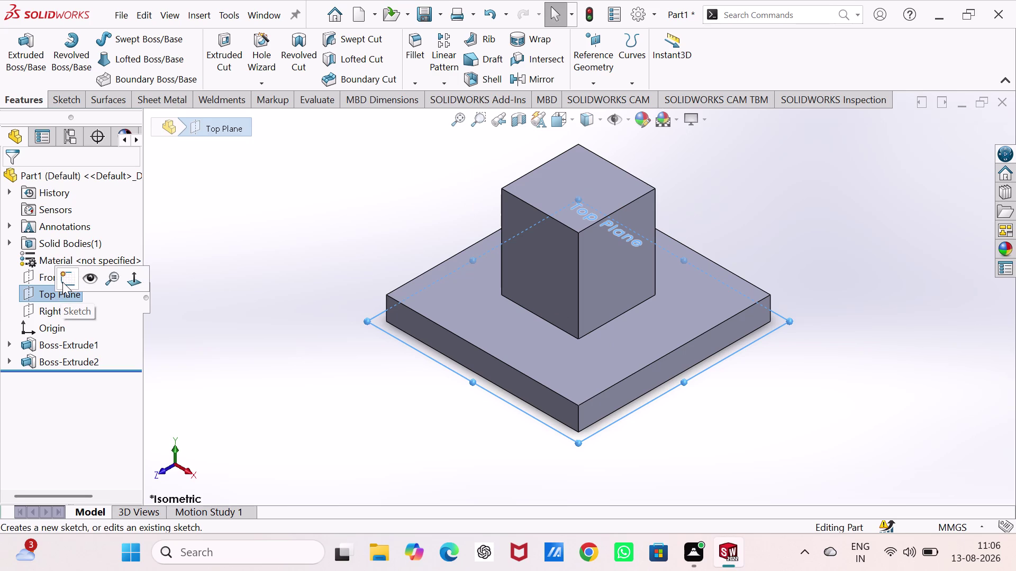
Select the Right Plane and open a new sketch on it.
click(56, 314)
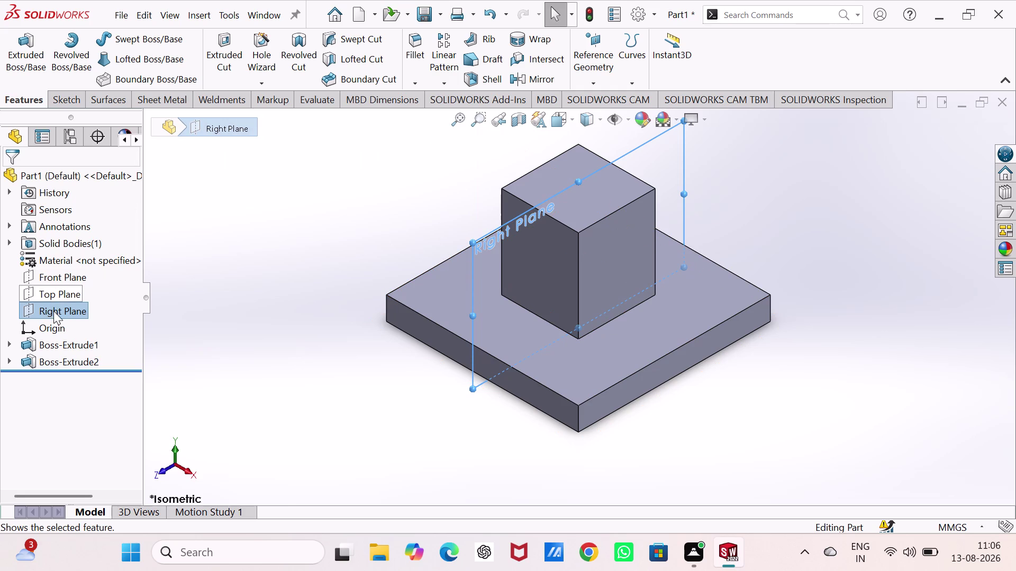
click(70, 421)
click(206, 350)
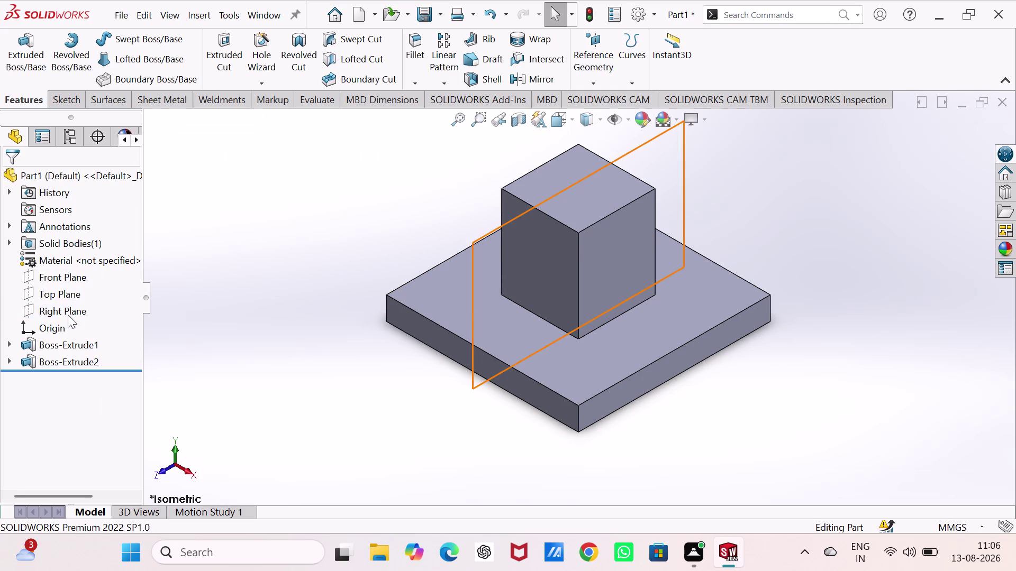
click(68, 314)
click(77, 297)
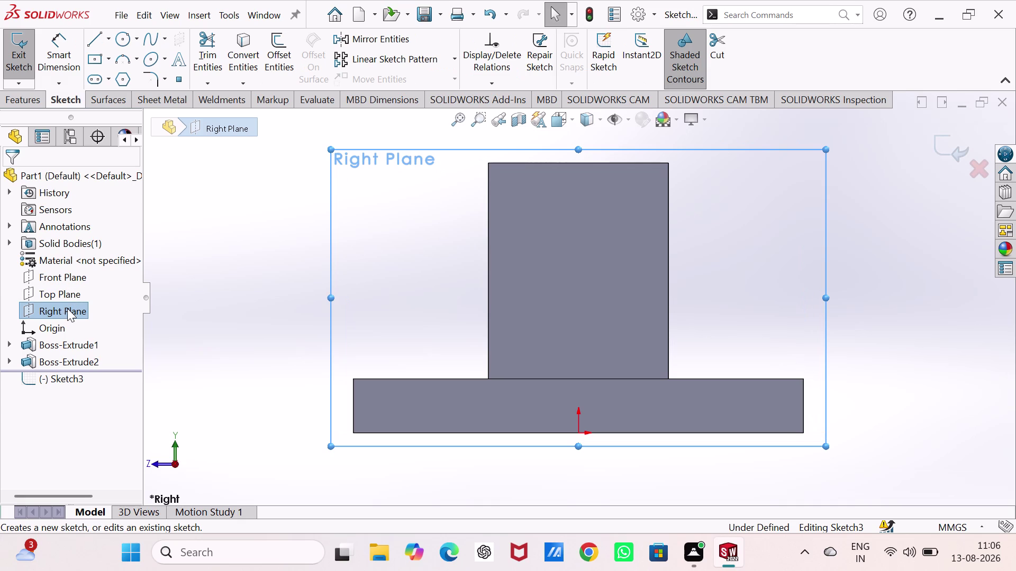
Draw a vertical line from the block's top centre to the plate's top, then exit Sketch3.
click(93, 36)
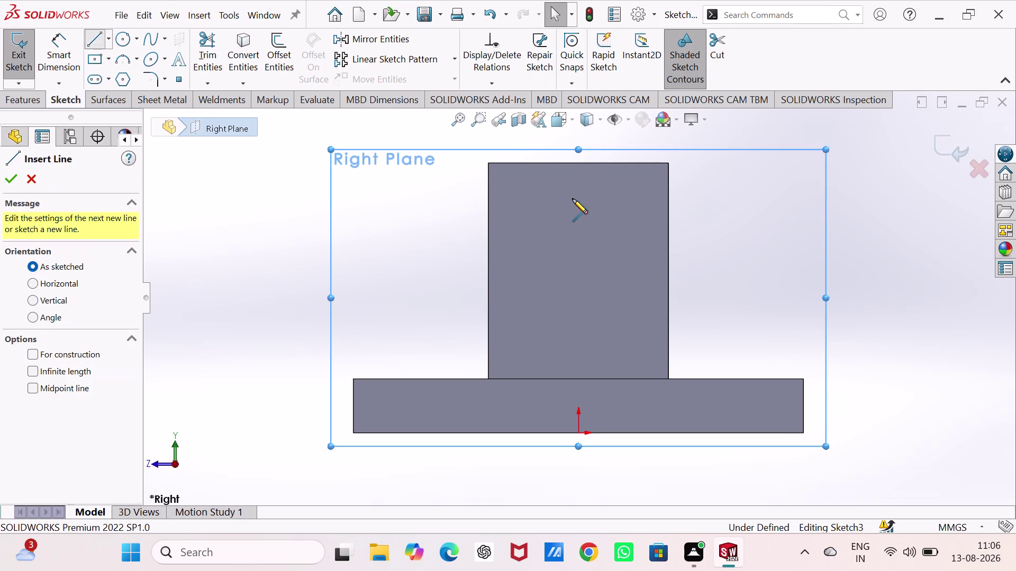
click(577, 163)
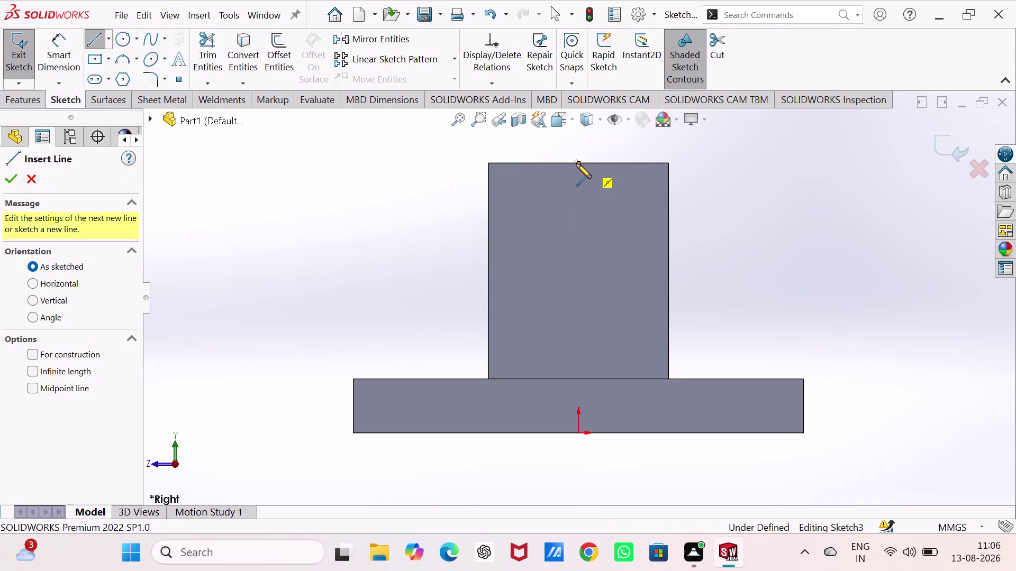
click(577, 379)
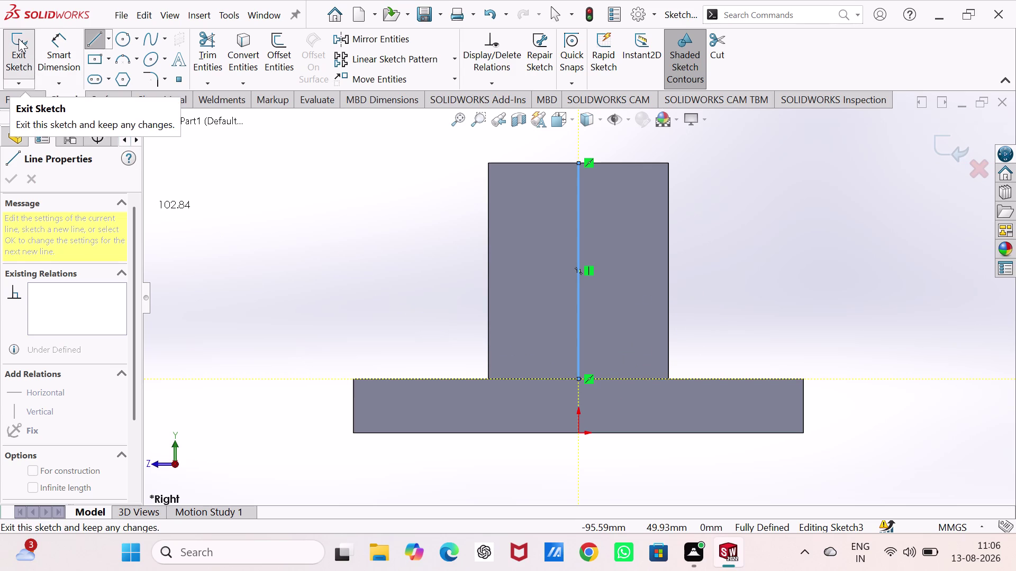
click(19, 55)
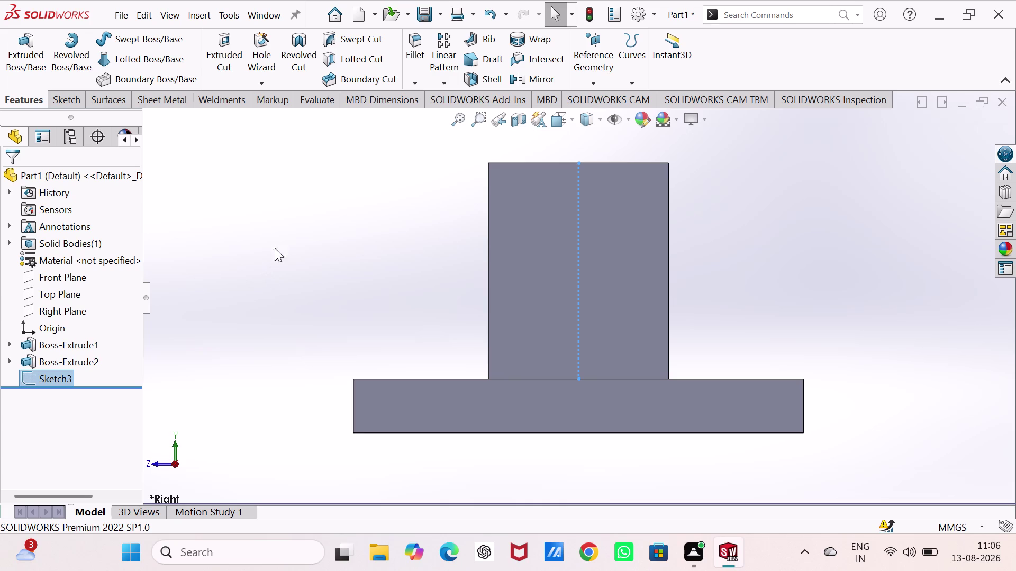
right_click(276, 214)
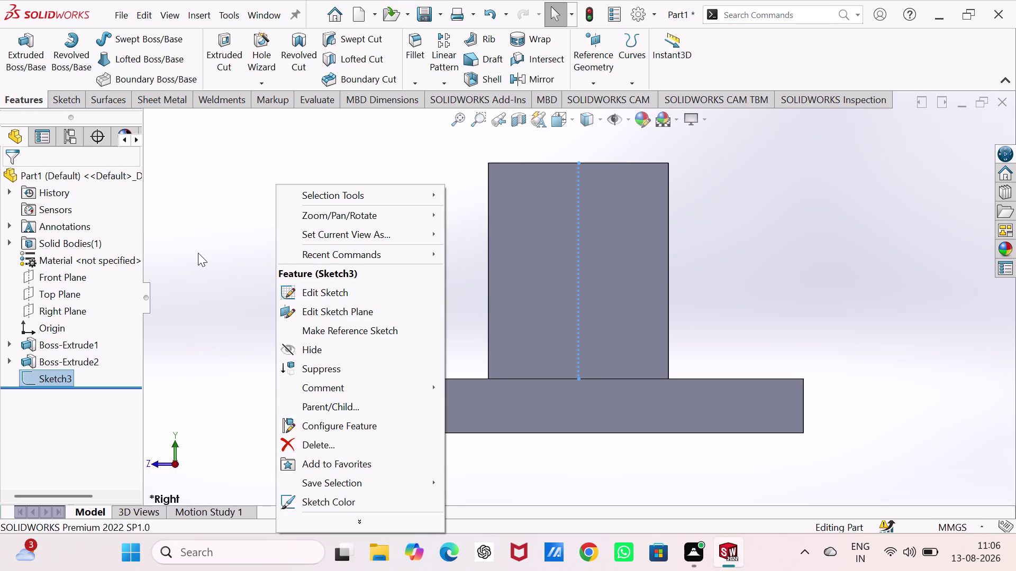
Switch to Isometric view and undo three times to remove Sketch3 and its line.
click(198, 253)
key(ctrl+7)
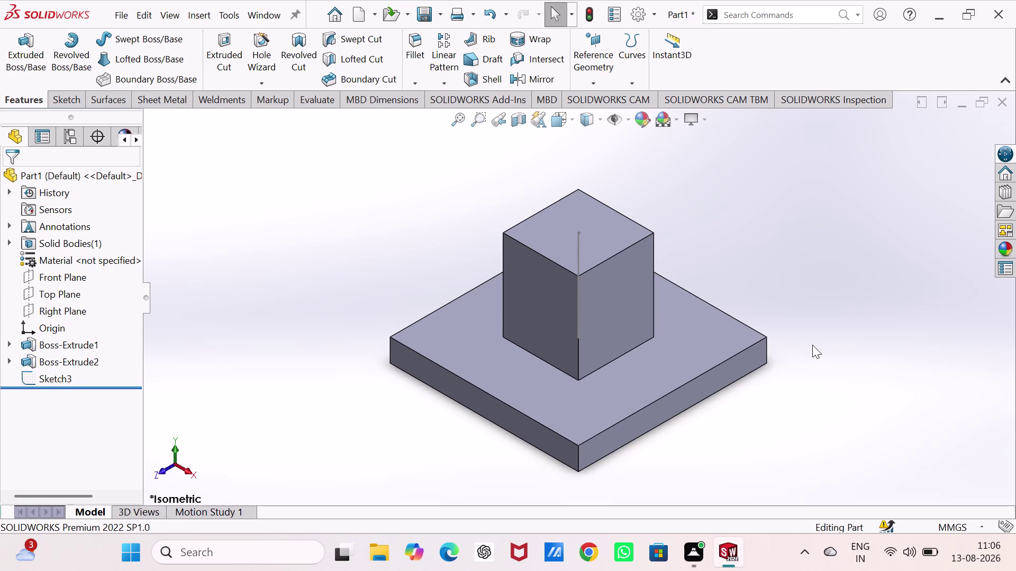
key(ctrl+z)
key(ctrl+z)
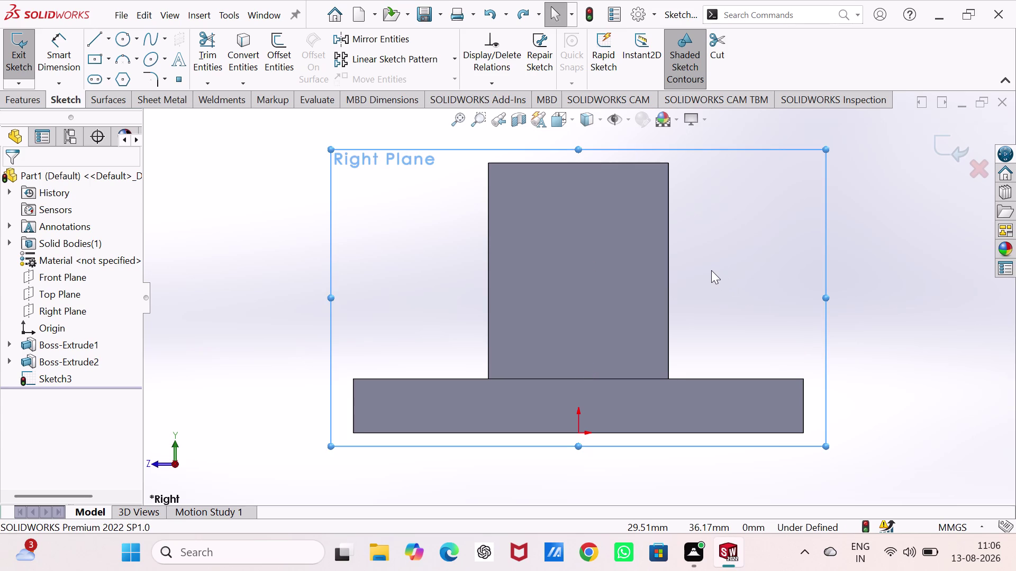
key(ctrl+z)
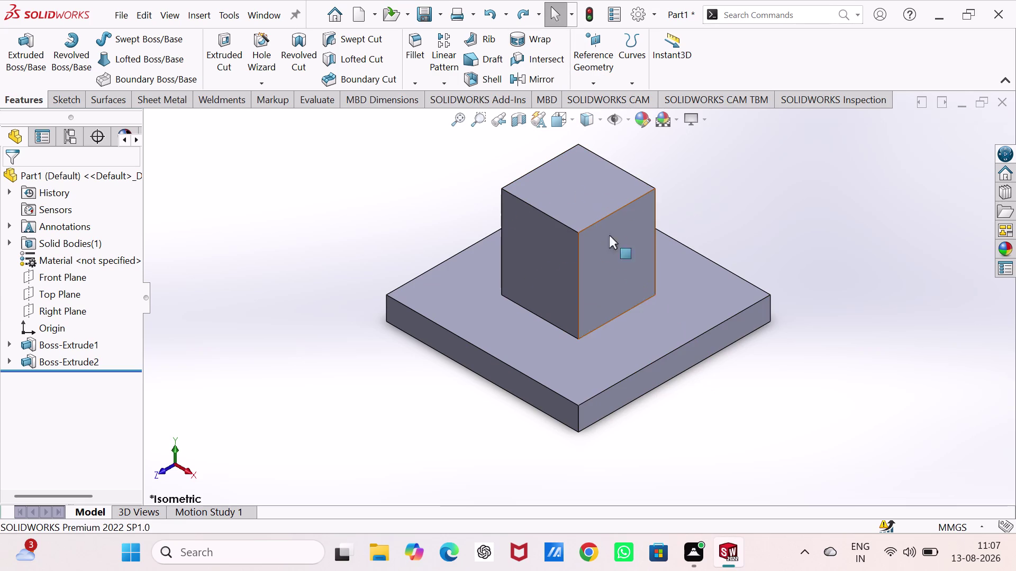
click(65, 100)
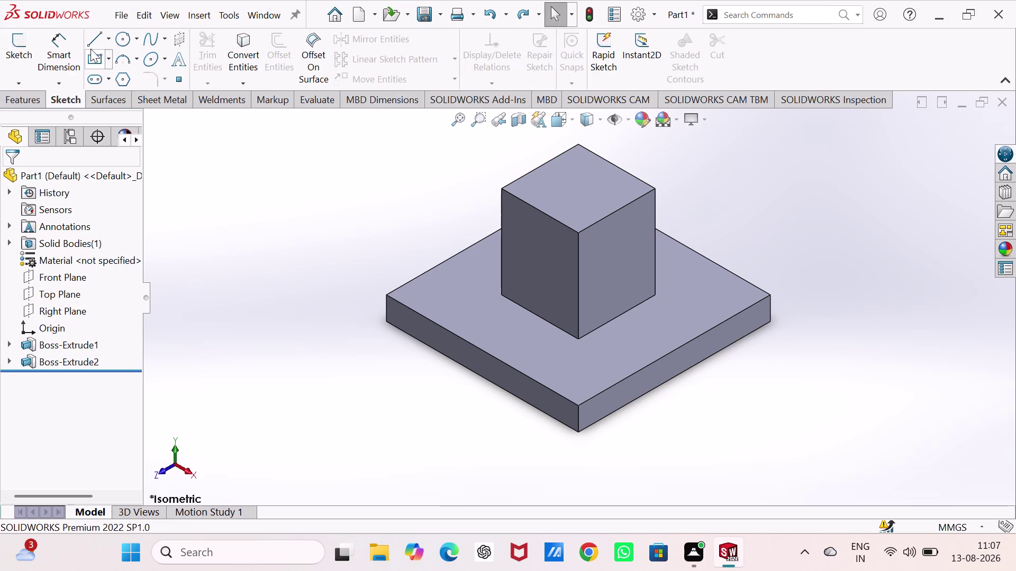
Select the plate's front face and open Sketch4 on it.
click(93, 37)
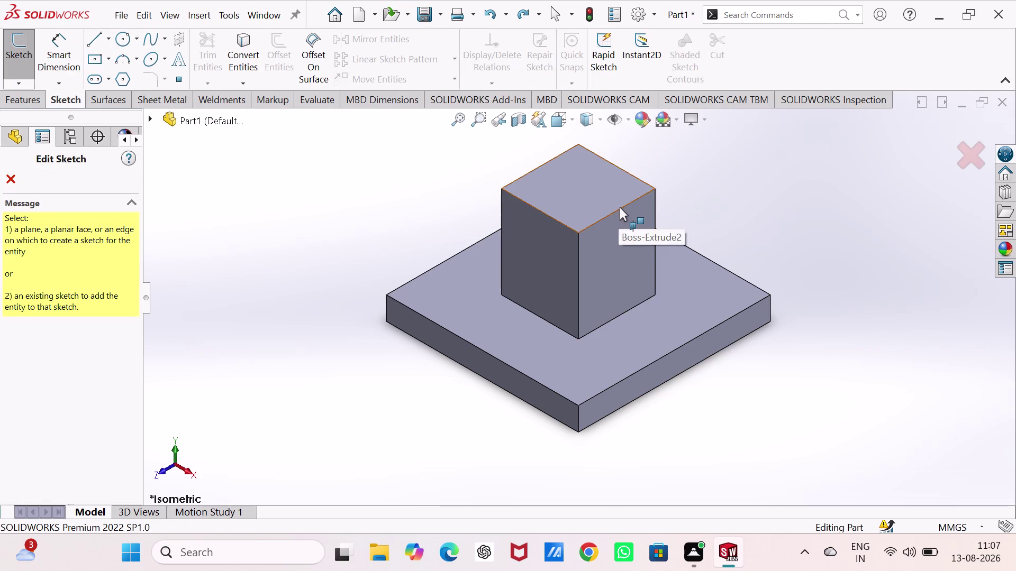
click(12, 175)
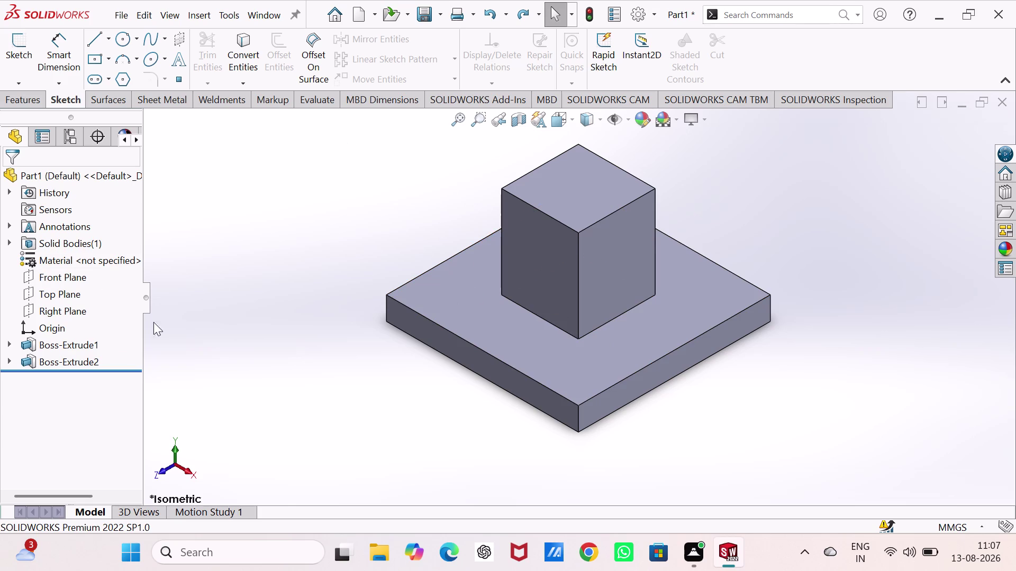
click(522, 388)
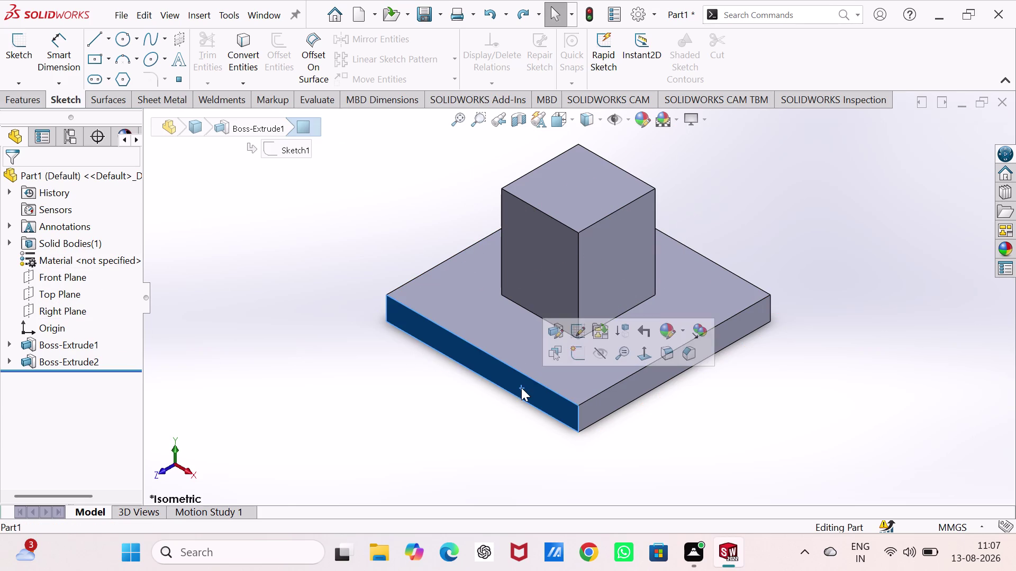
click(575, 357)
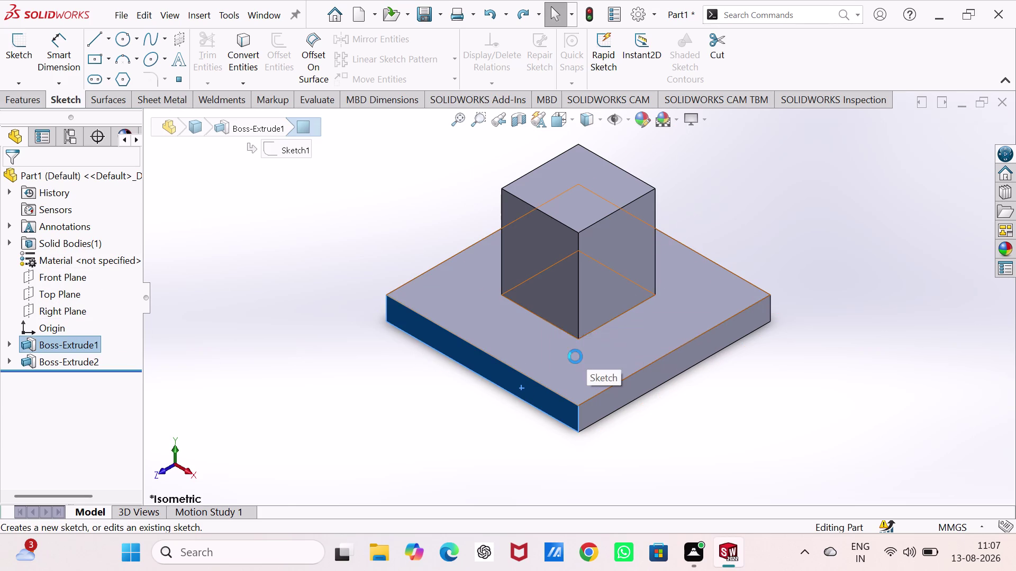
click(271, 223)
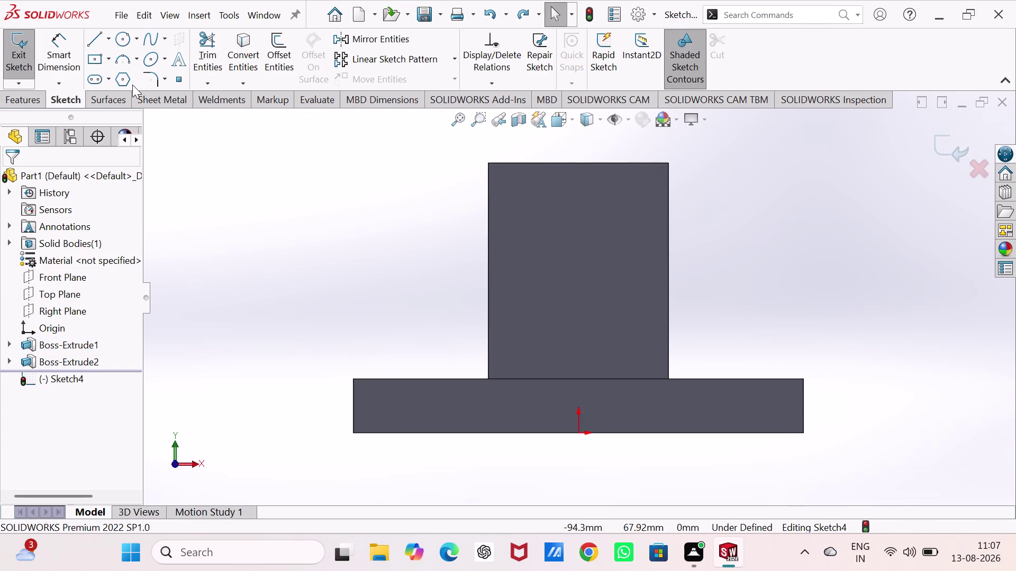
In Sketch4, draw a vertical line from the plate's top centre to the block's top, then exit.
click(94, 36)
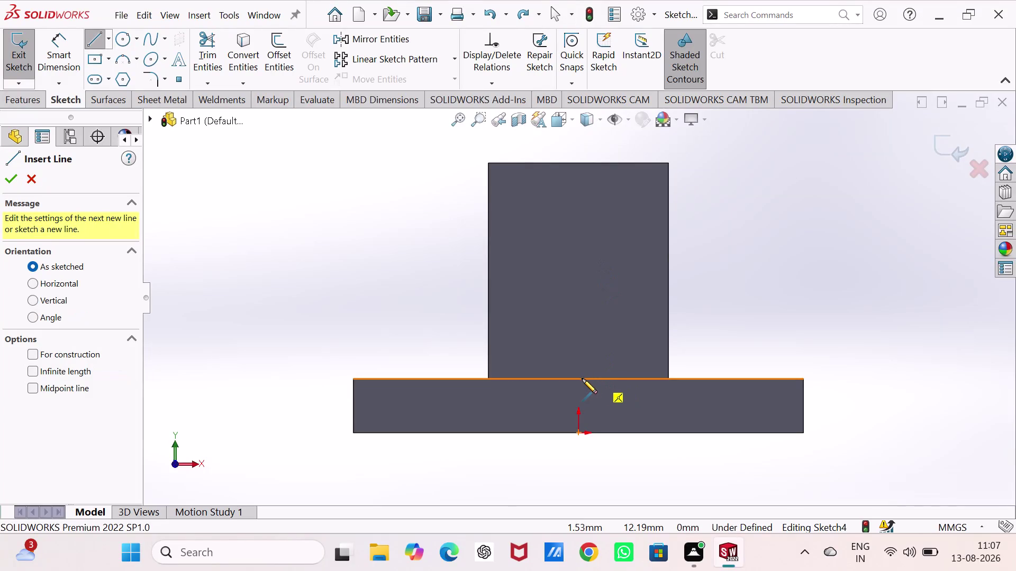
click(580, 379)
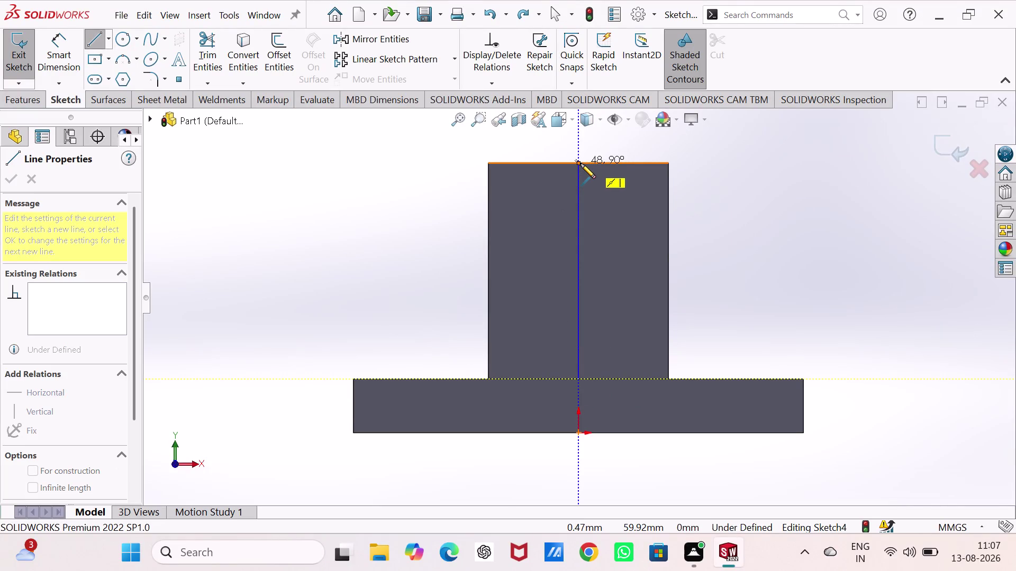
click(581, 162)
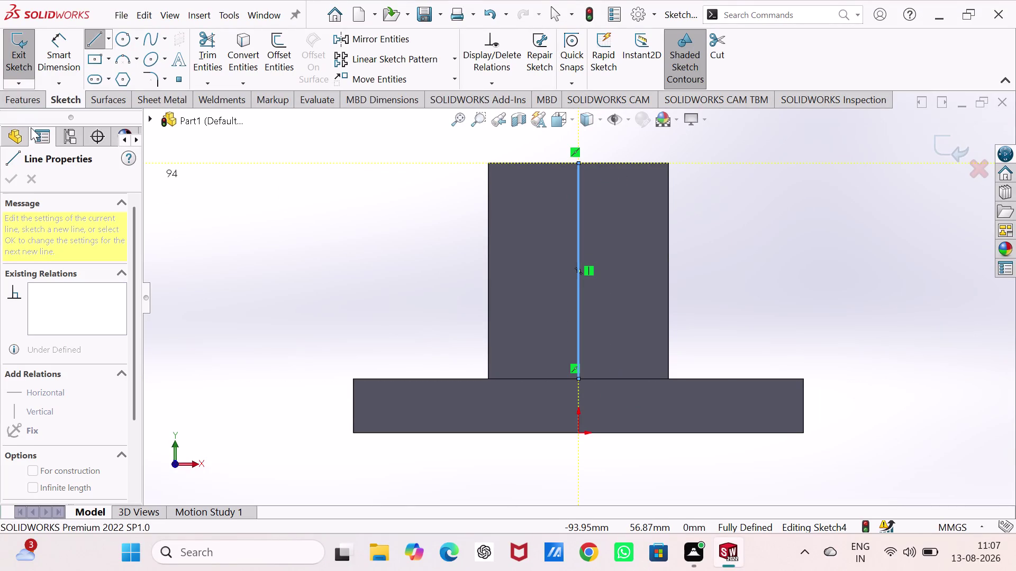
key(Escape)
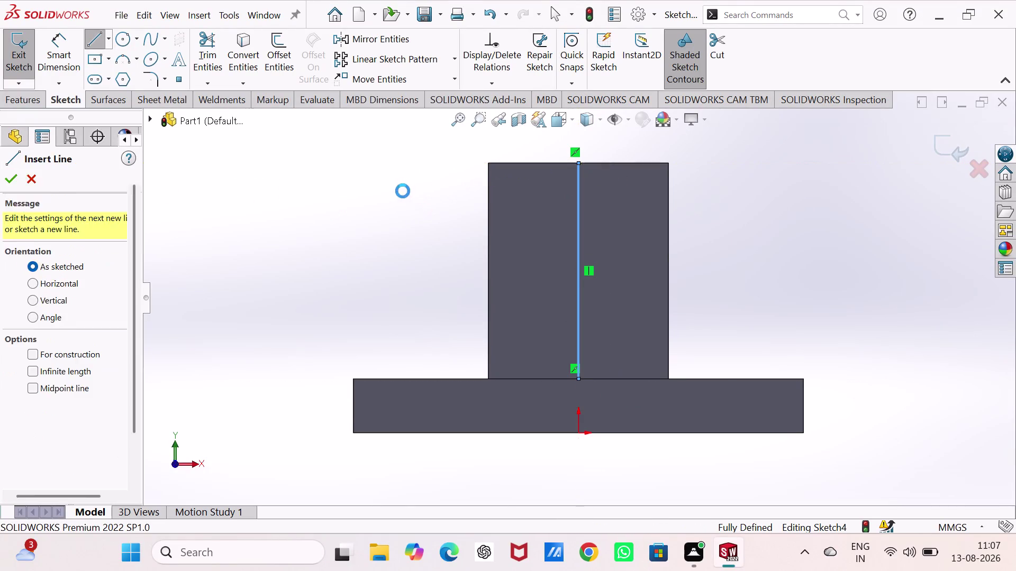
click(11, 55)
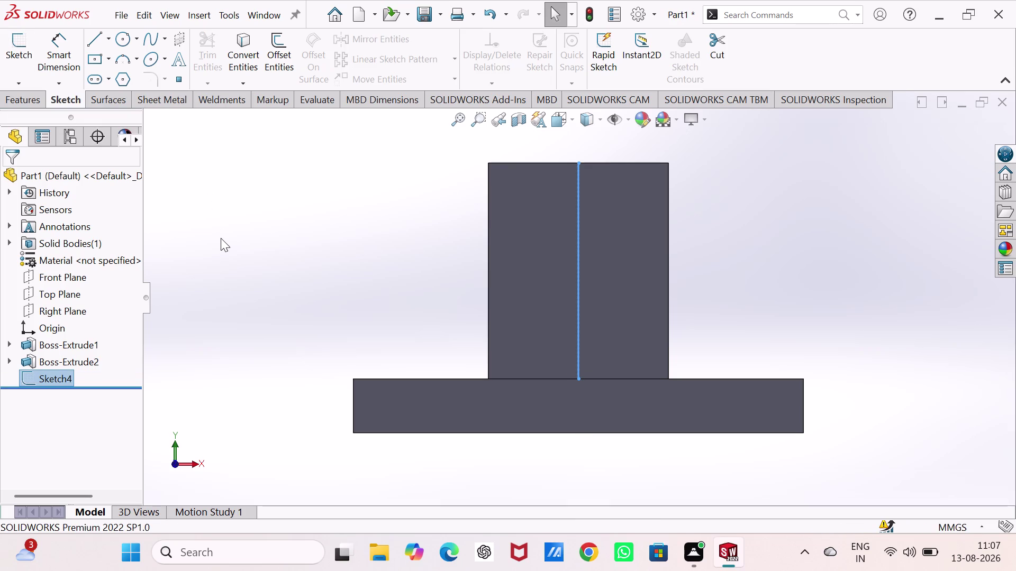
In isometric view, delete the Sketch4 line sketch and confirm the deletion.
key(ctrl+7)
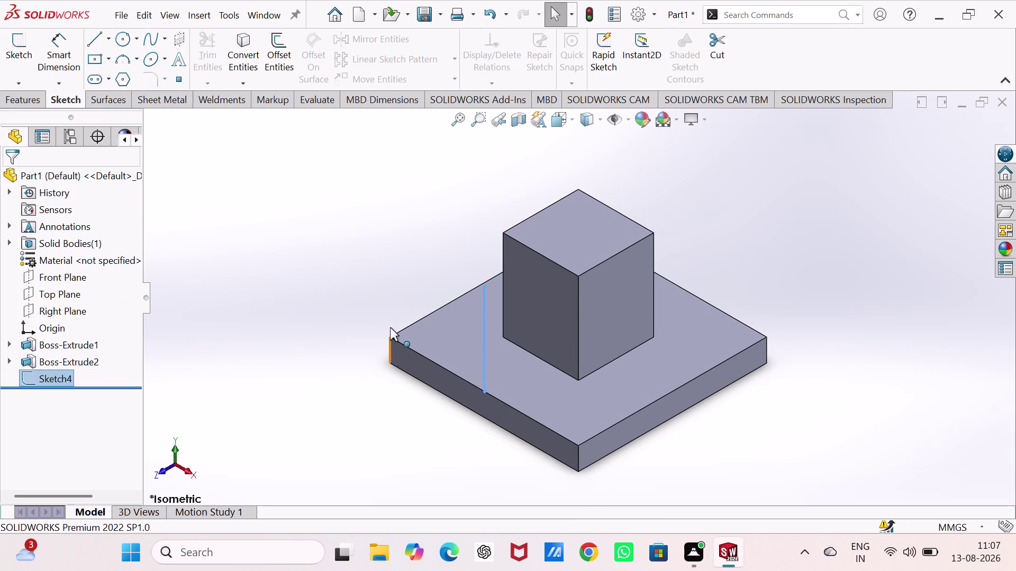
click(484, 314)
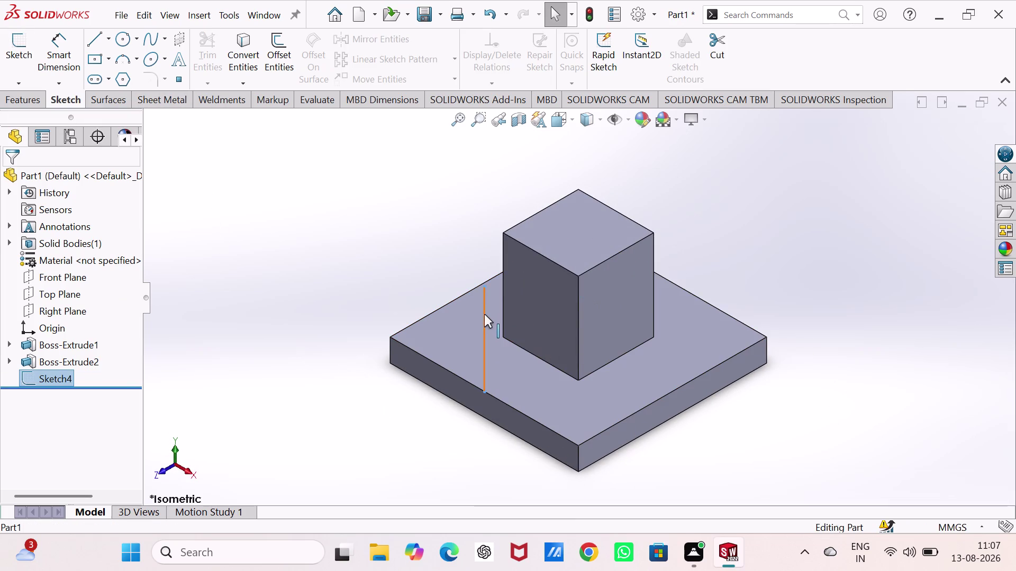
key(Delete)
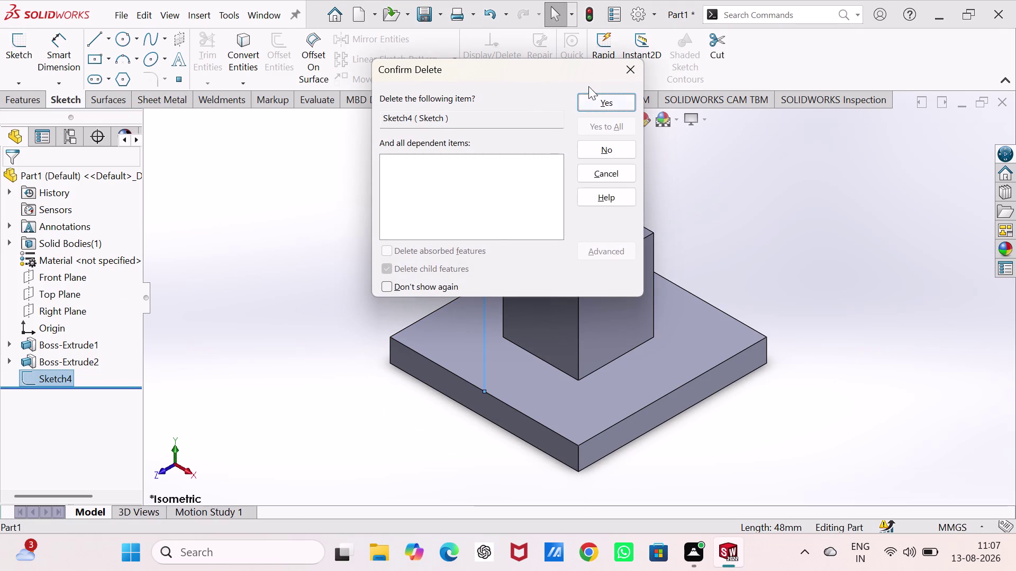
click(591, 102)
click(251, 239)
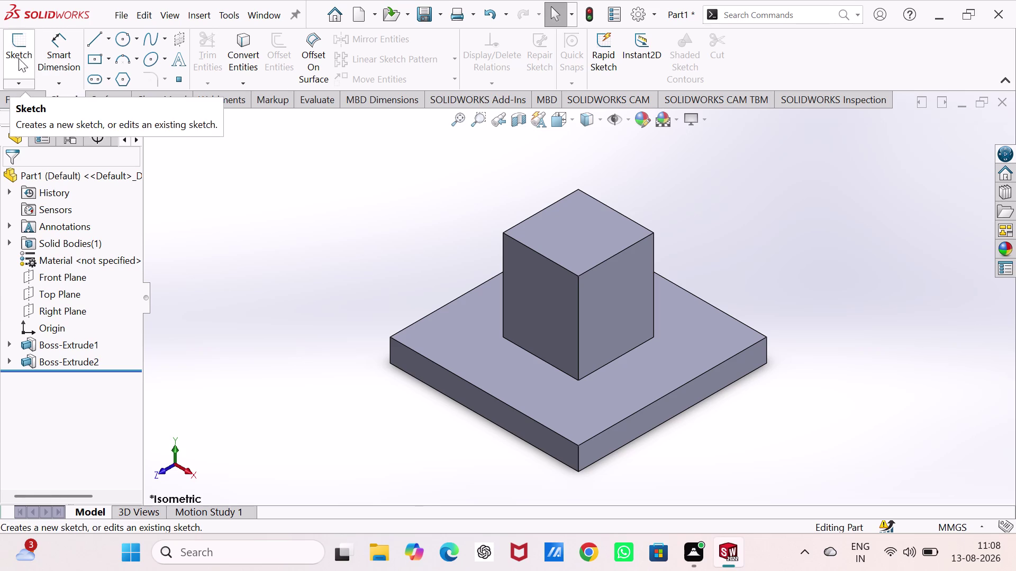
click(30, 95)
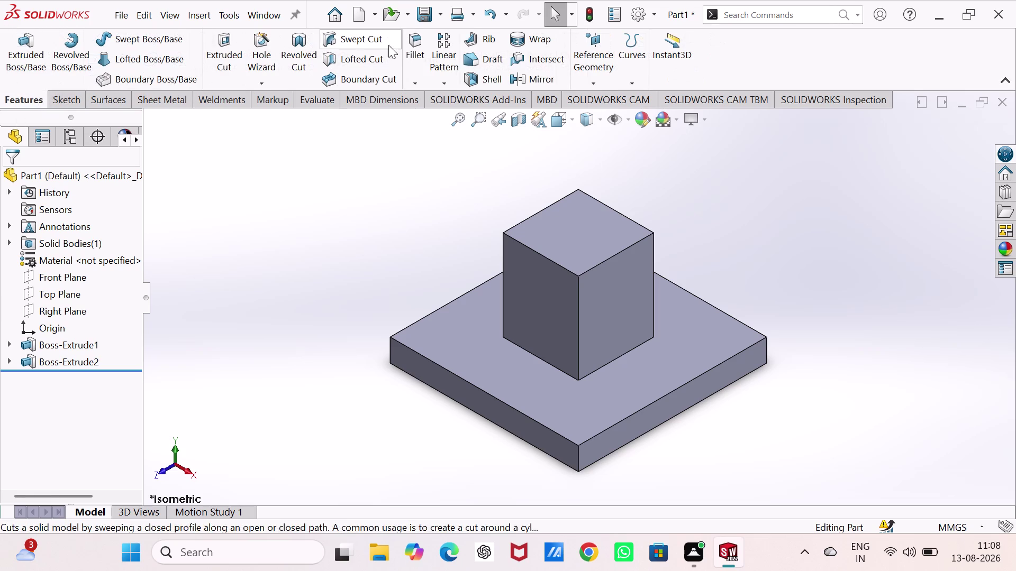
click(479, 39)
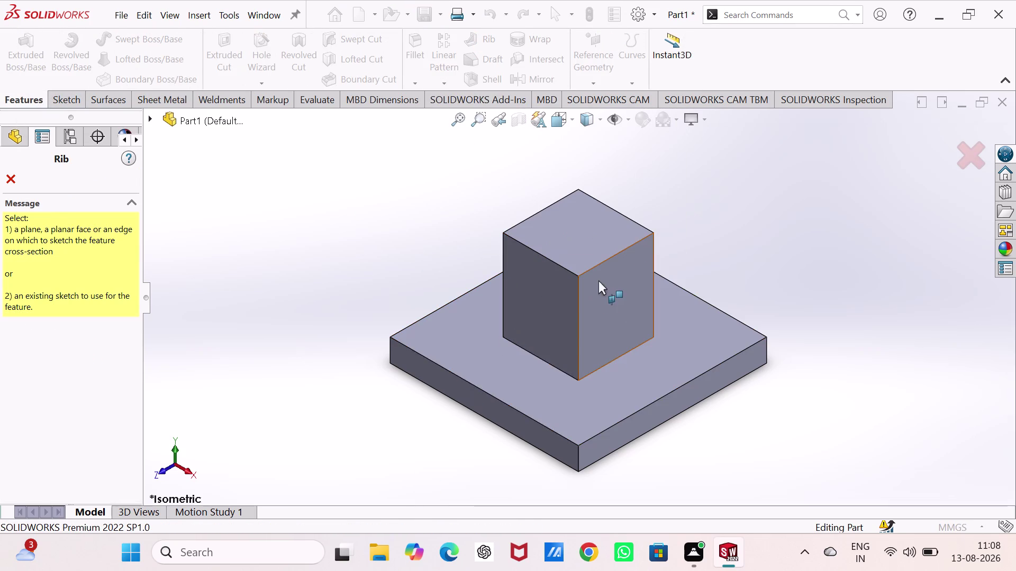
click(9, 180)
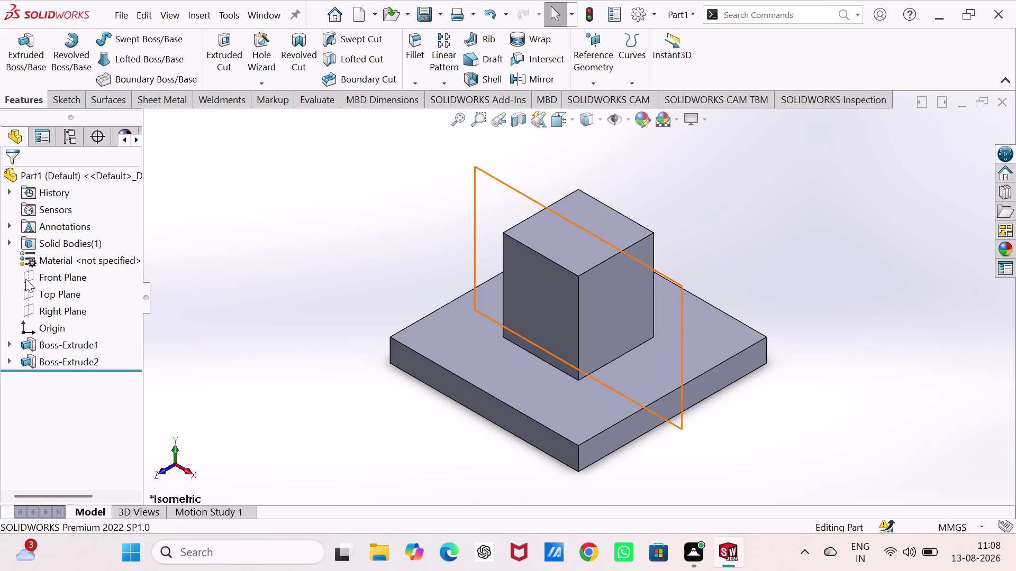
click(51, 297)
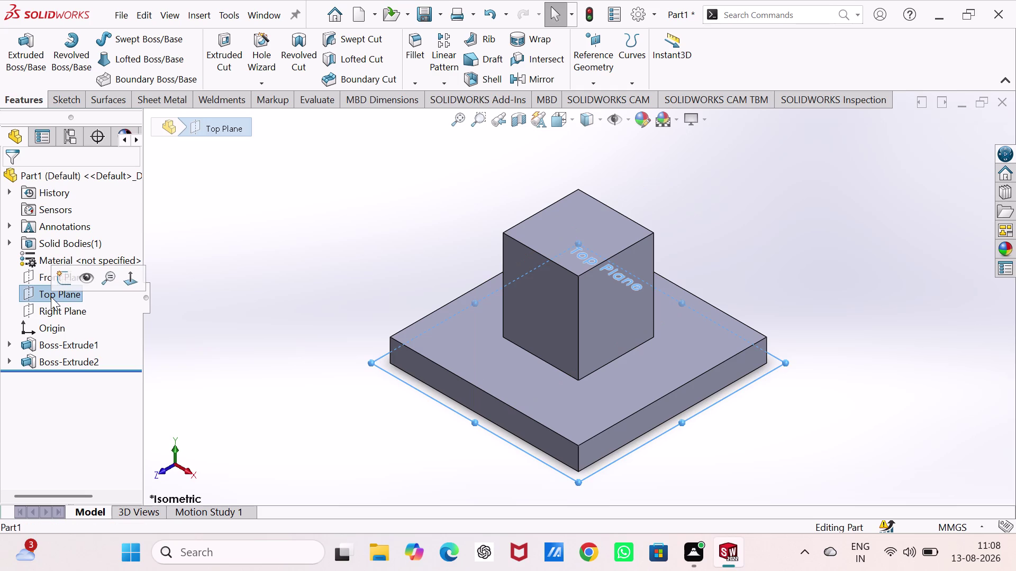
click(60, 275)
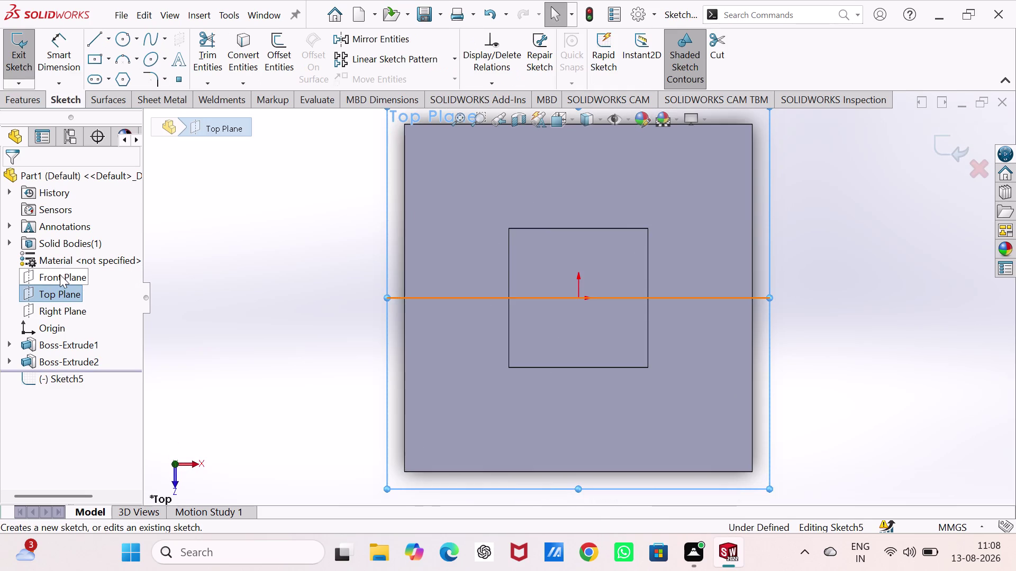
click(97, 39)
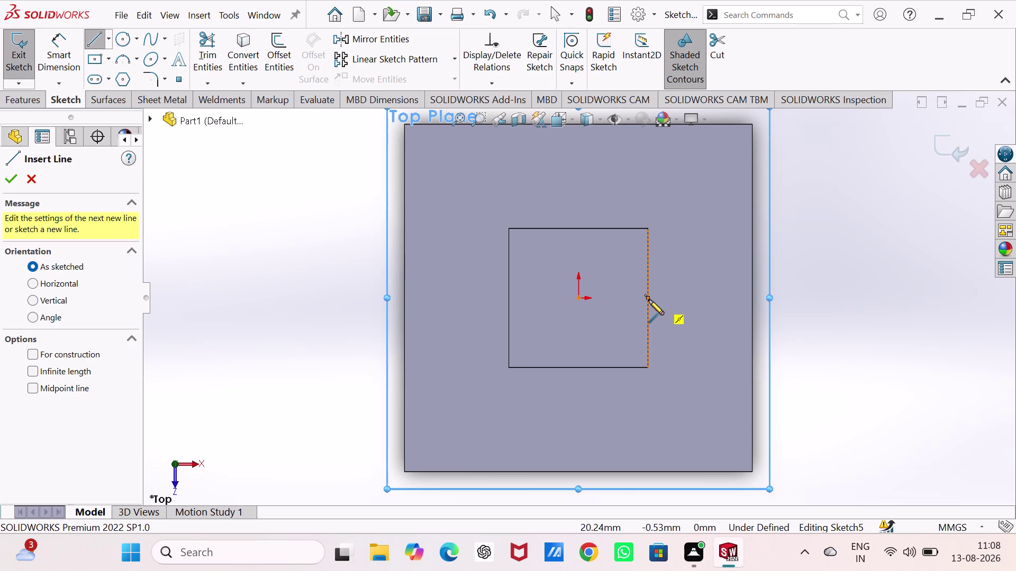
click(649, 299)
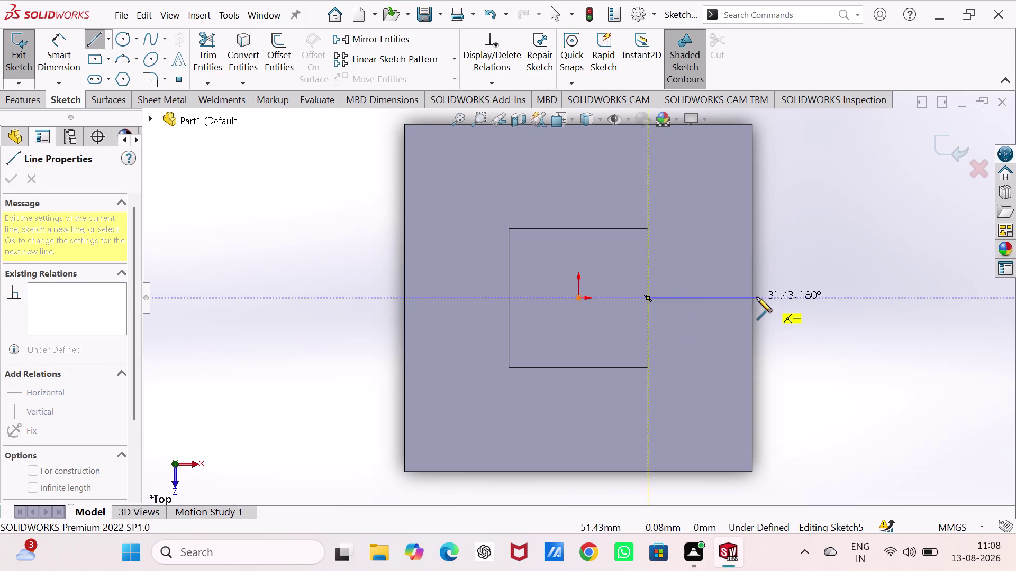
click(750, 300)
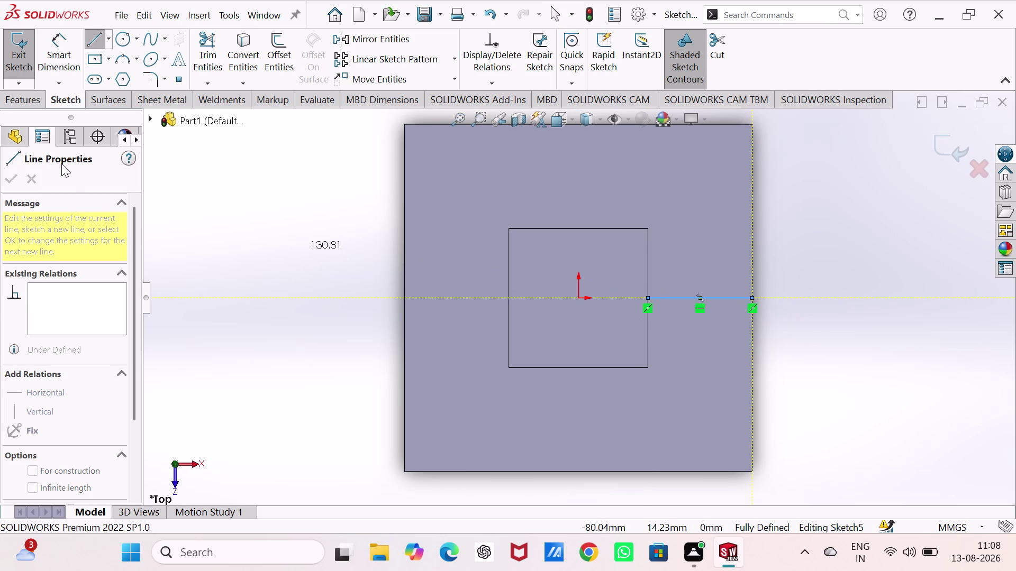
key(Escape)
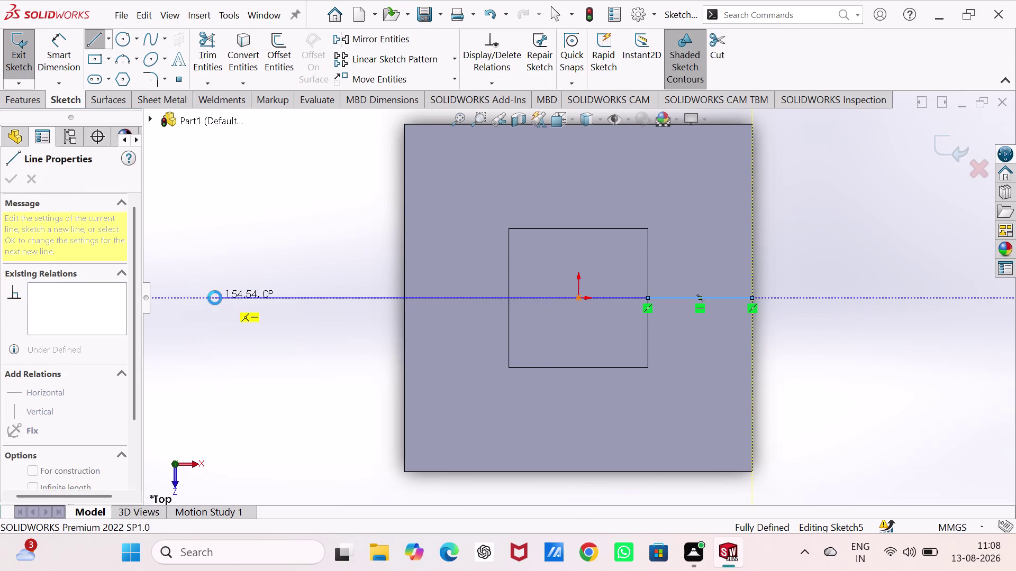
click(16, 60)
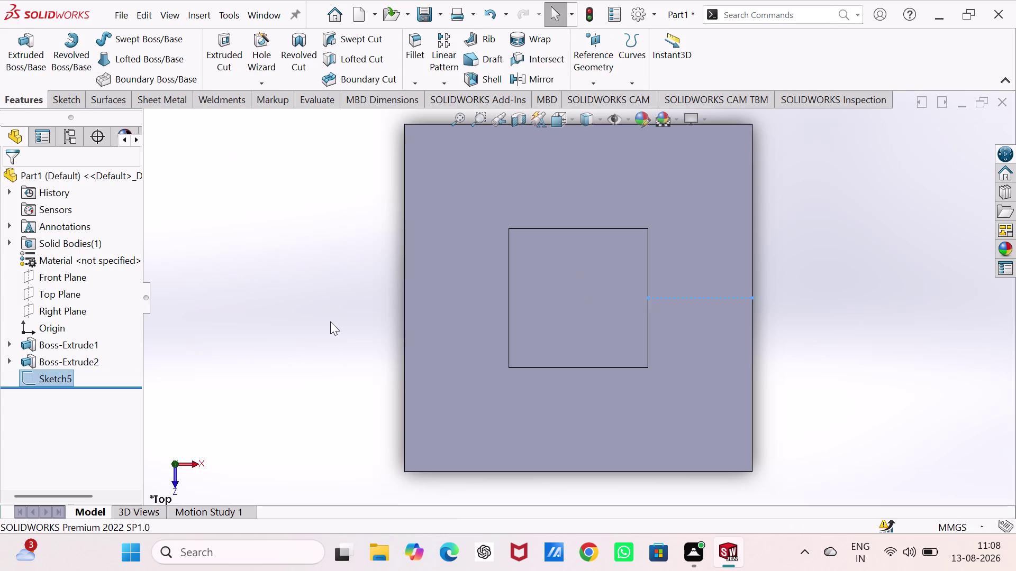
key(ctrl+7)
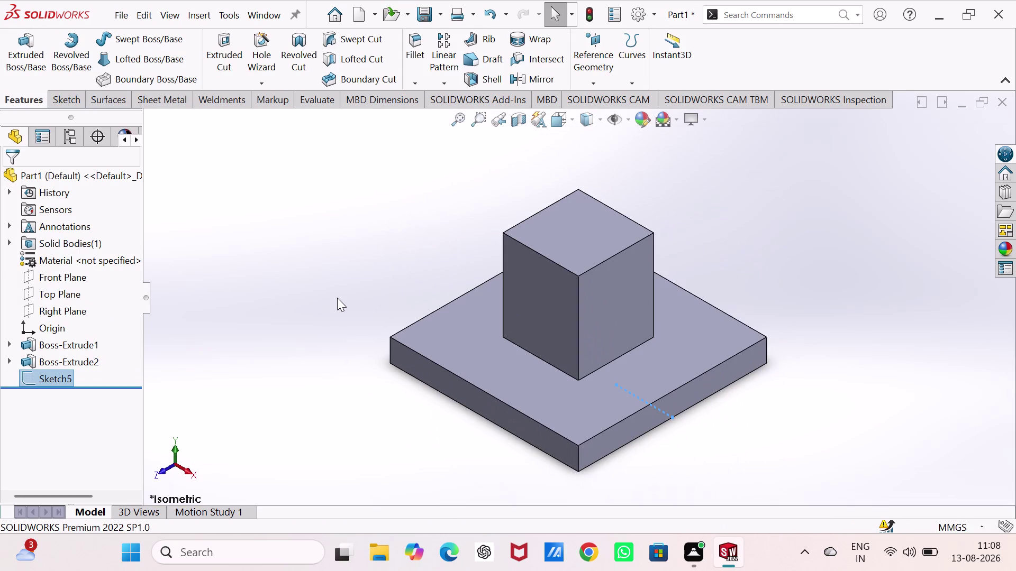
key(ctrl+z)
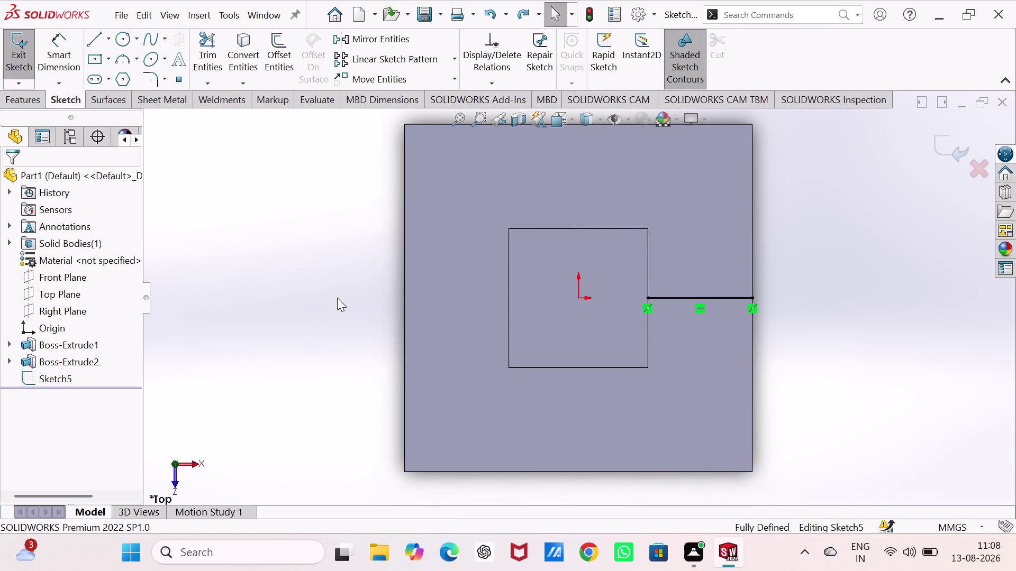
key(ctrl+z)
key(ctrl+z)
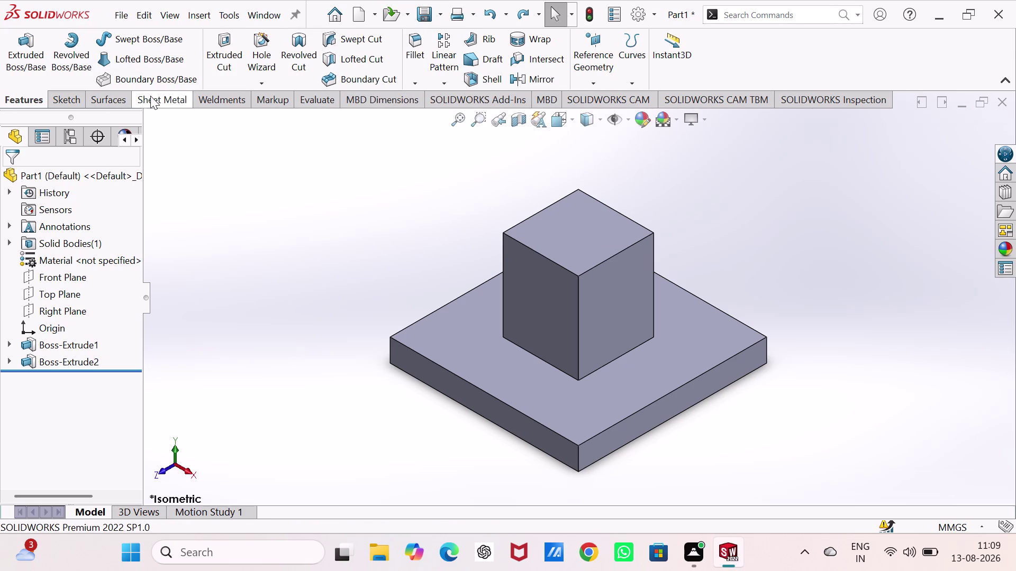
click(69, 100)
click(92, 41)
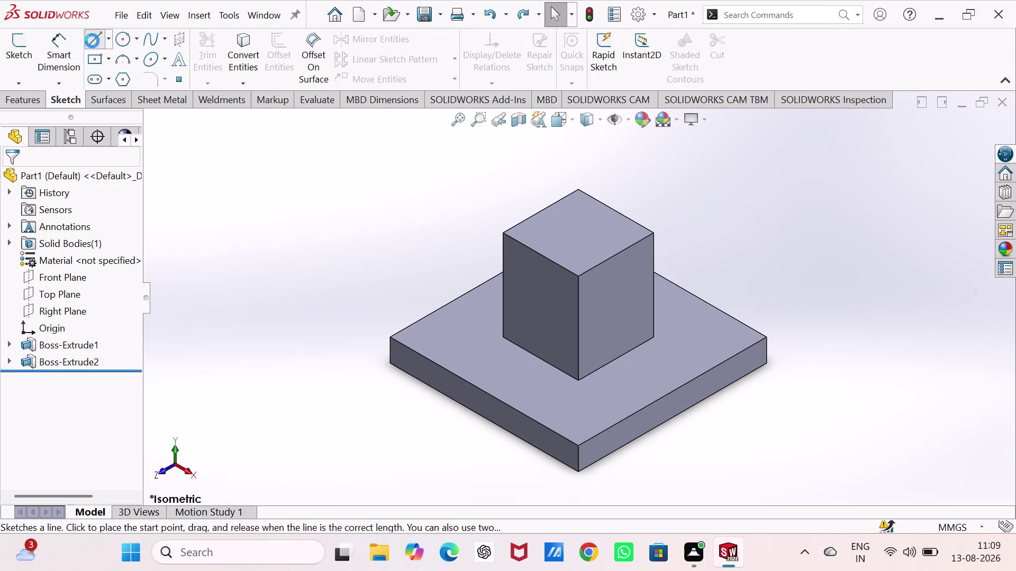
click(618, 253)
click(702, 383)
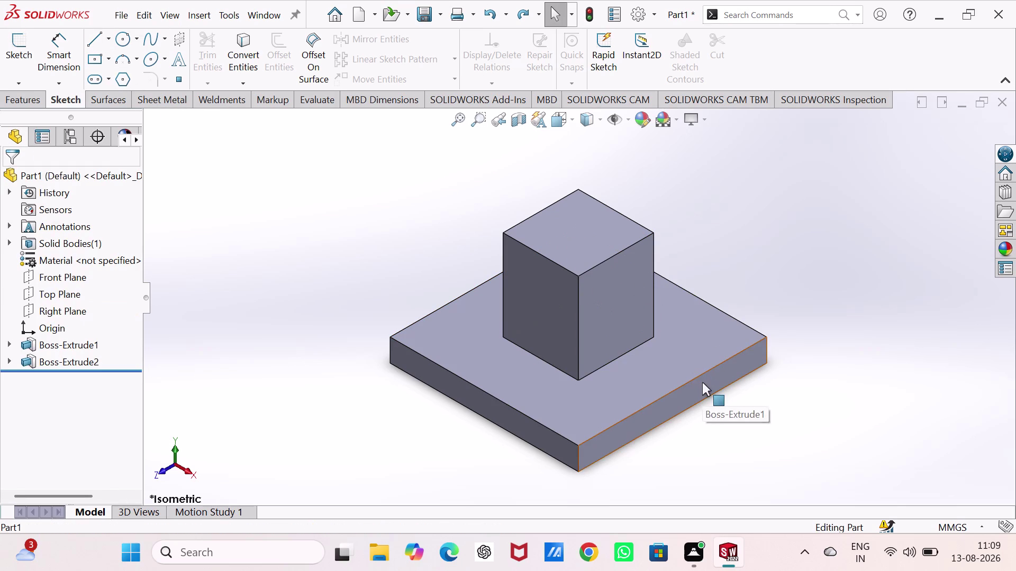
click(722, 239)
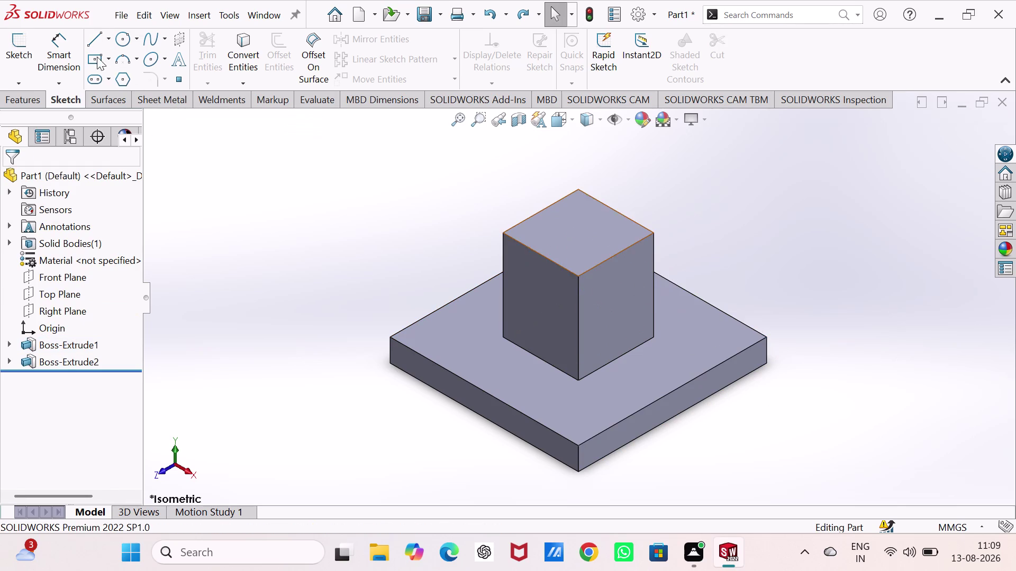
double_click(19, 104)
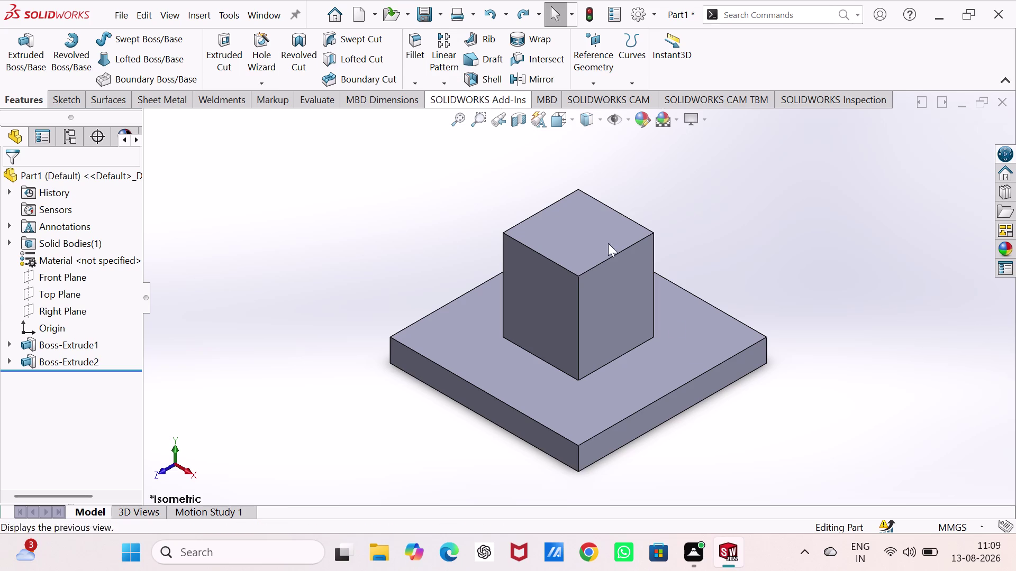
Sketch a slanted rib line from the block's top corner on the plate's front face.
click(524, 423)
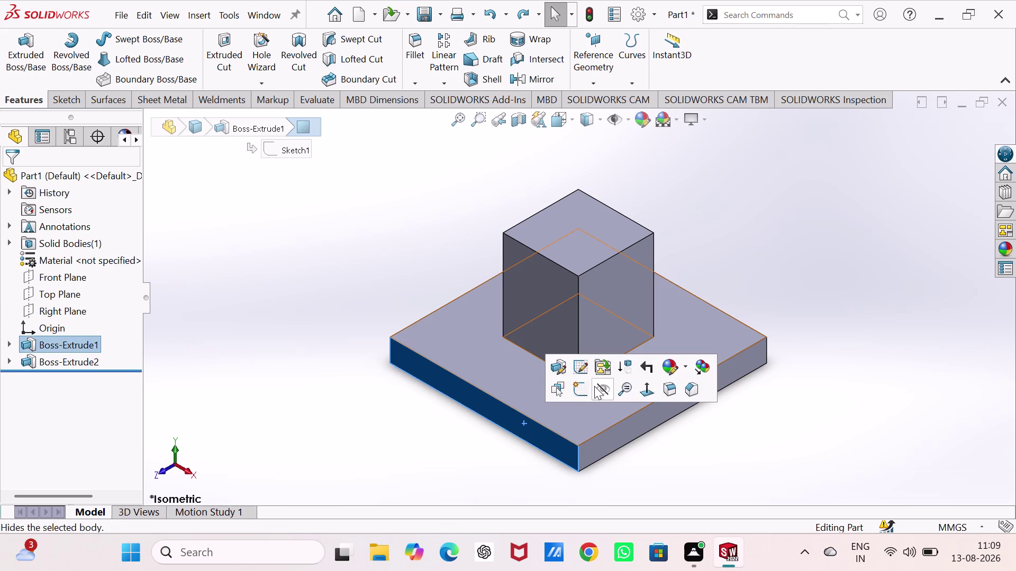
click(575, 392)
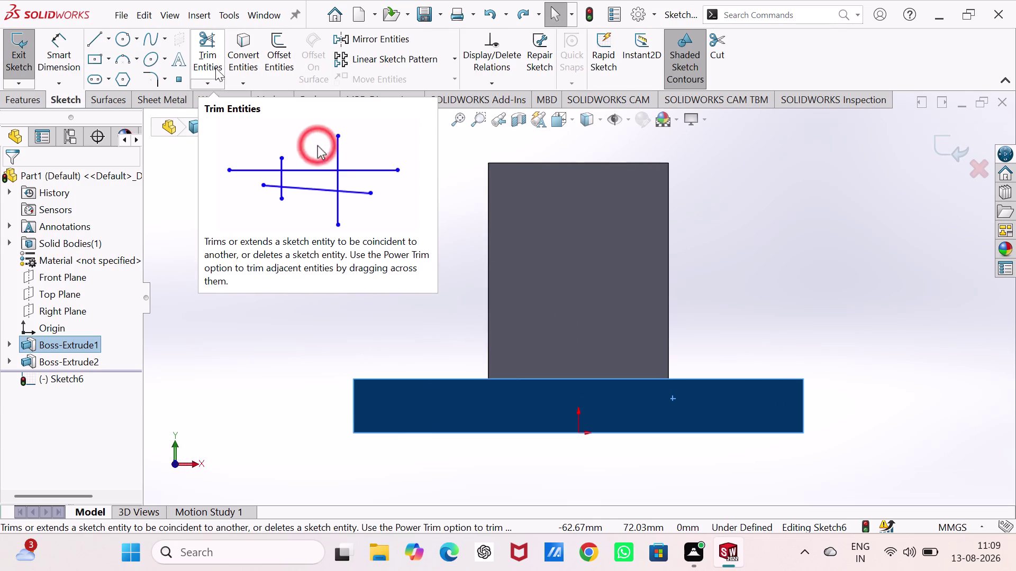
click(91, 45)
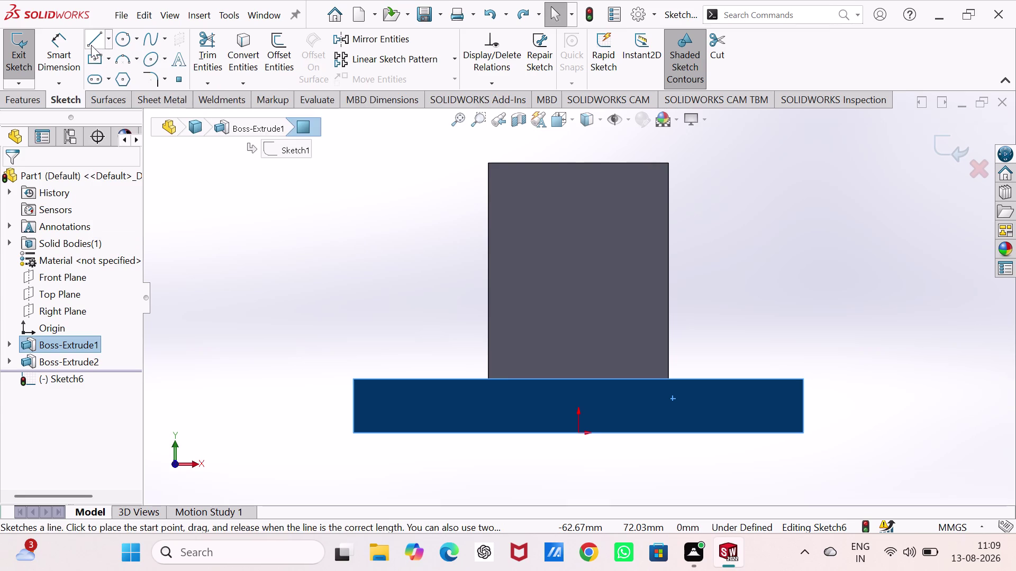
click(669, 163)
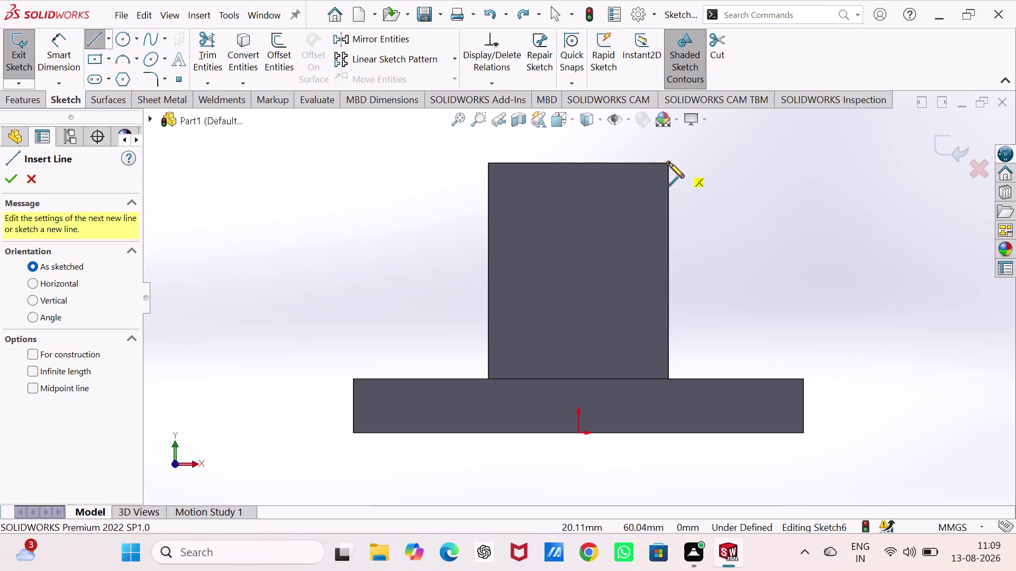
click(805, 380)
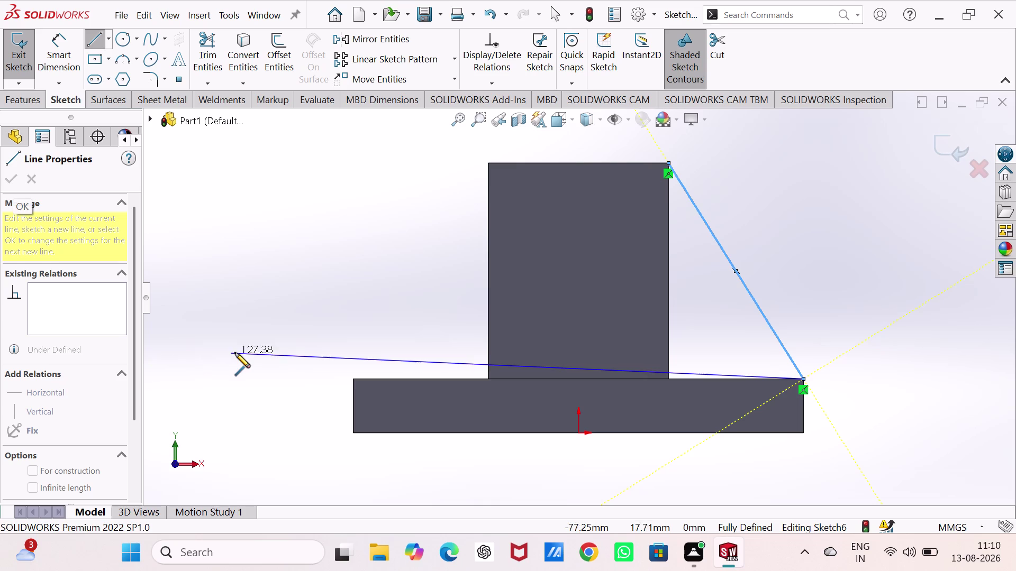
key(Escape)
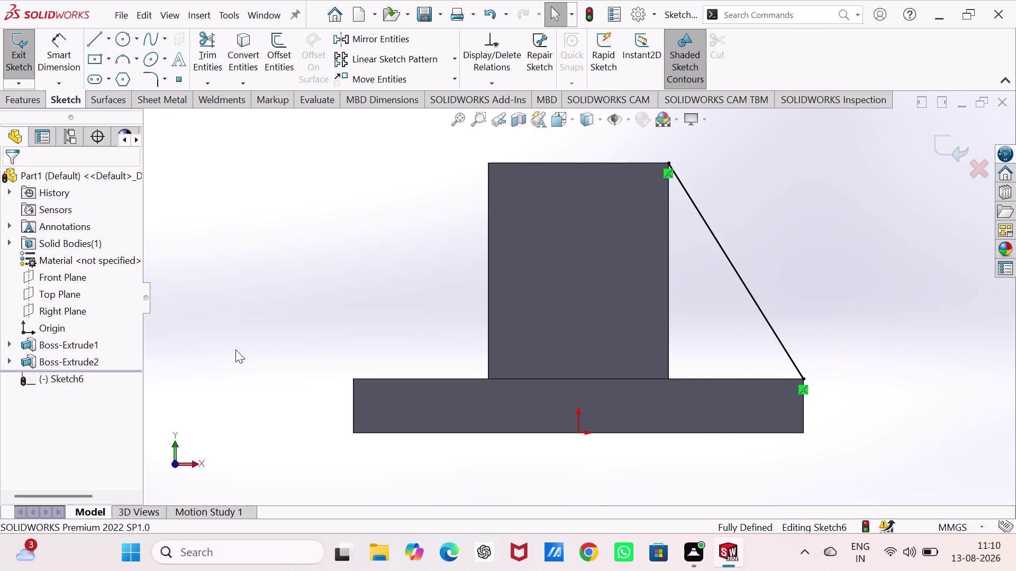
key(ctrl+7)
key(ctrl+7)
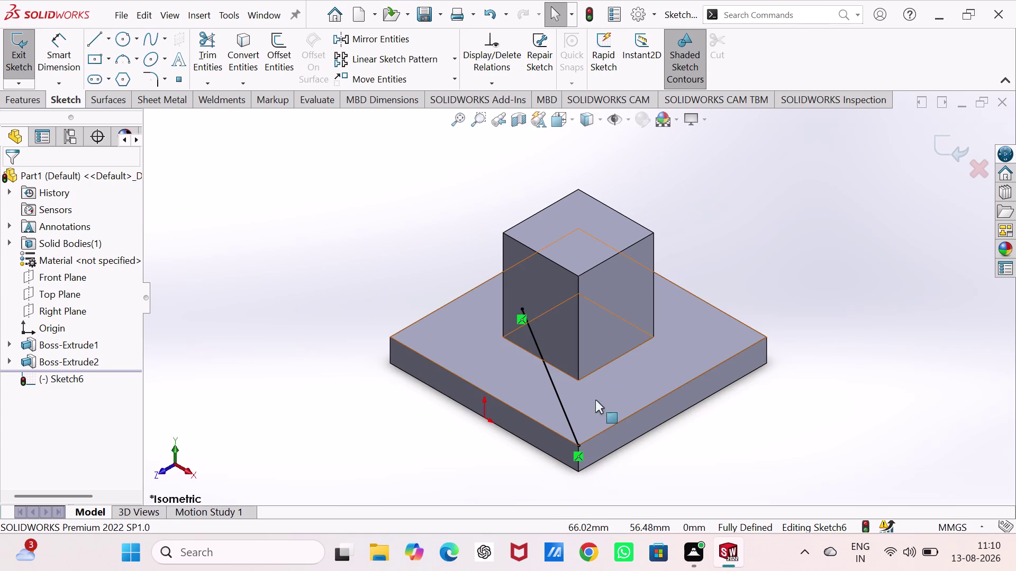
Select the slanted line and Sketch6, then undo to remove them.
double_click(557, 392)
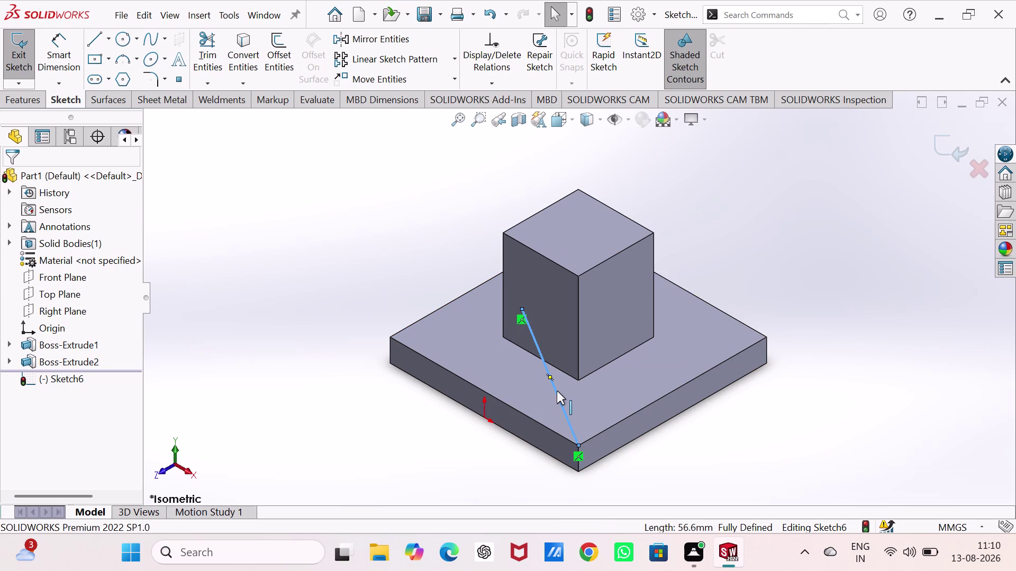
double_click(557, 391)
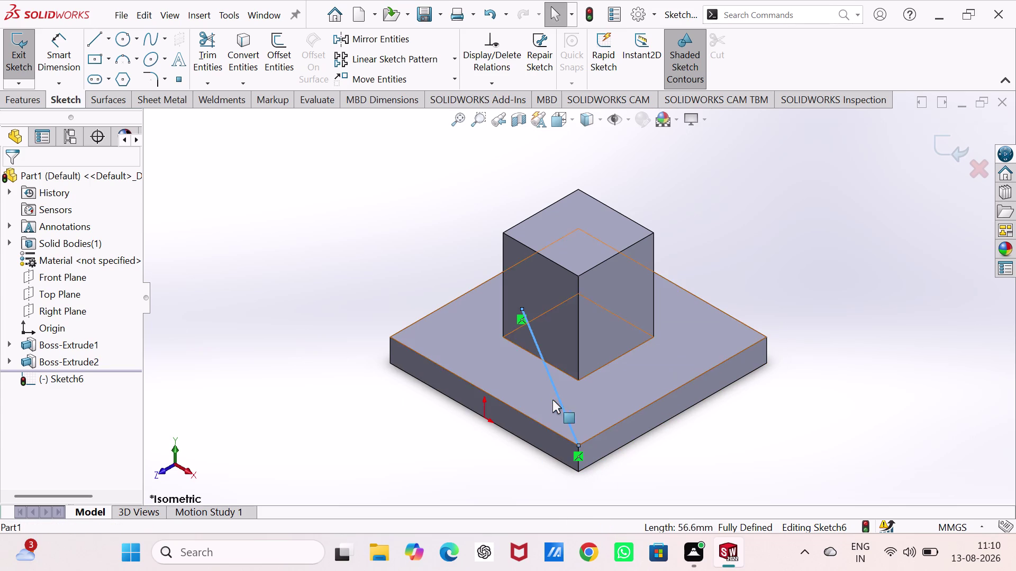
click(333, 295)
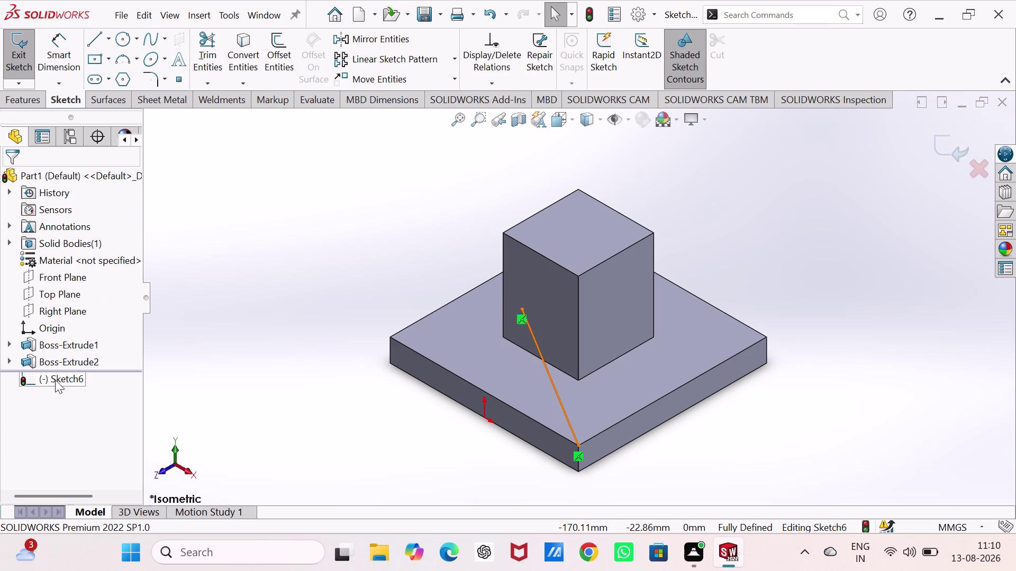
double_click(41, 382)
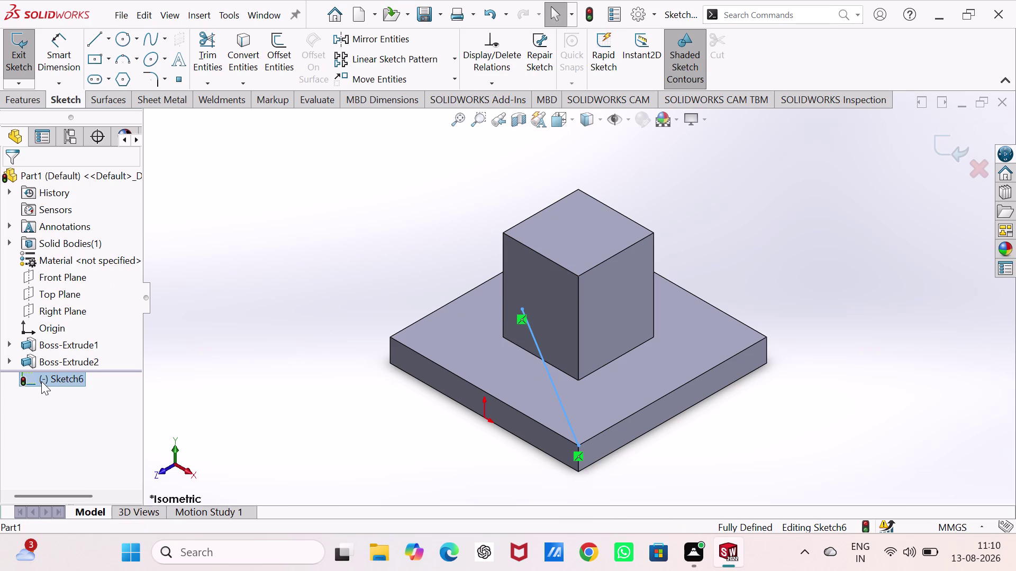
double_click(41, 381)
click(371, 207)
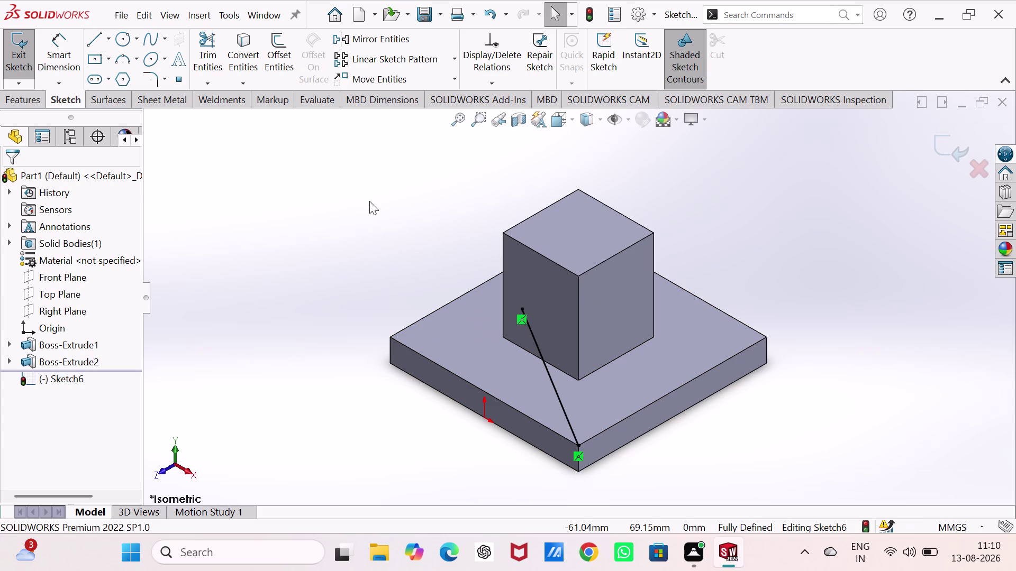
key(ctrl+z)
key(ctrl+z)
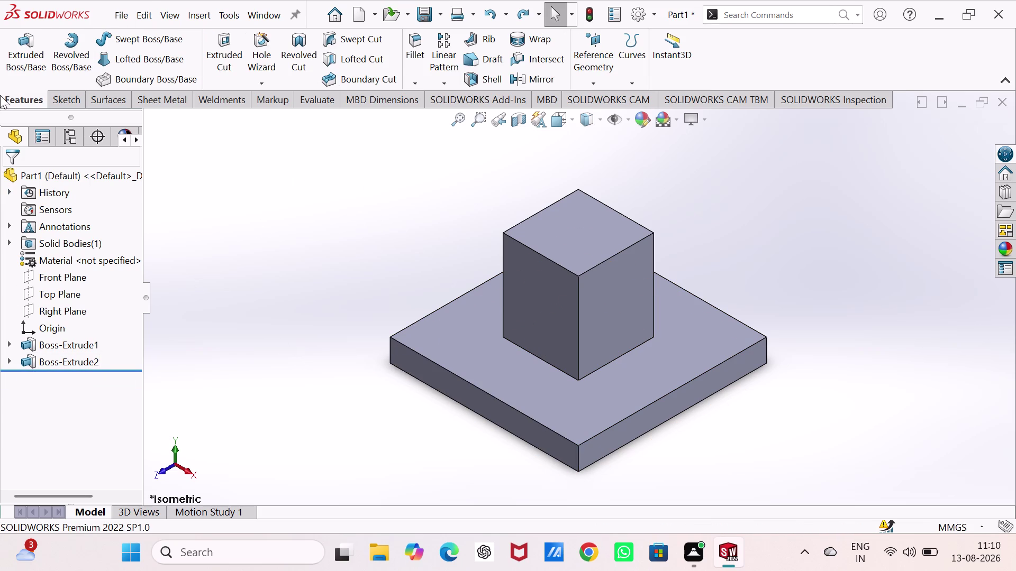
click(538, 283)
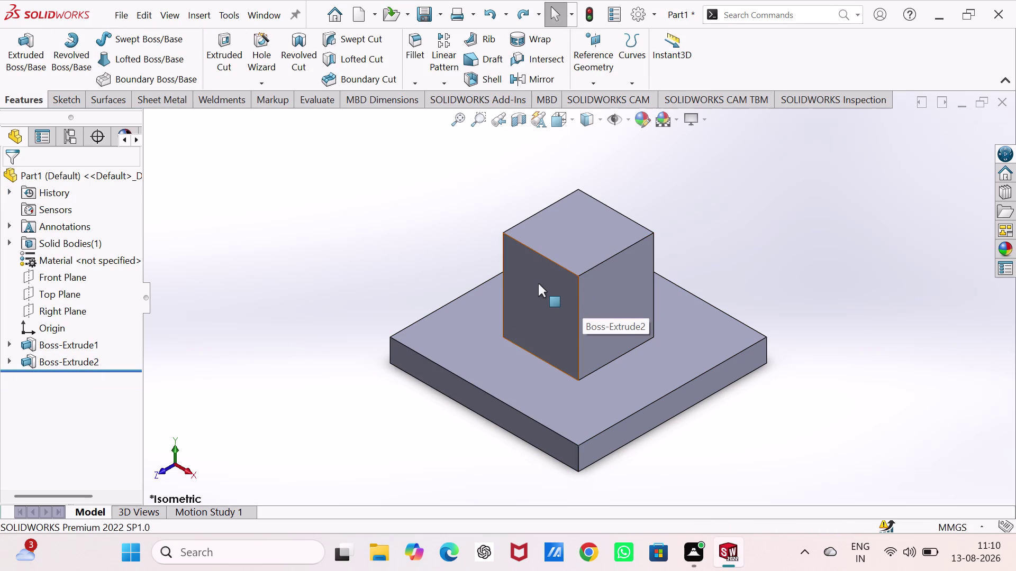
click(593, 255)
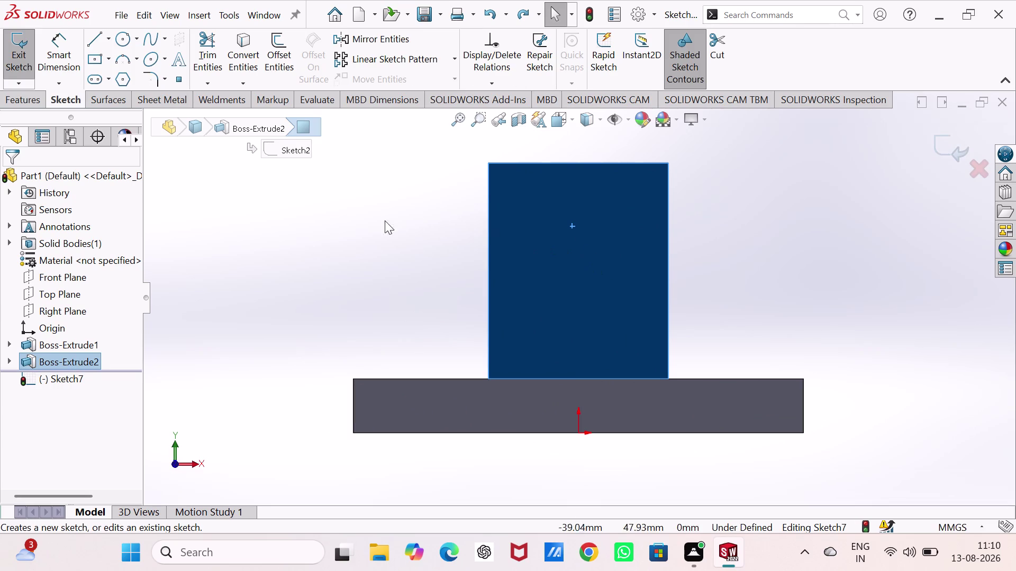
click(278, 245)
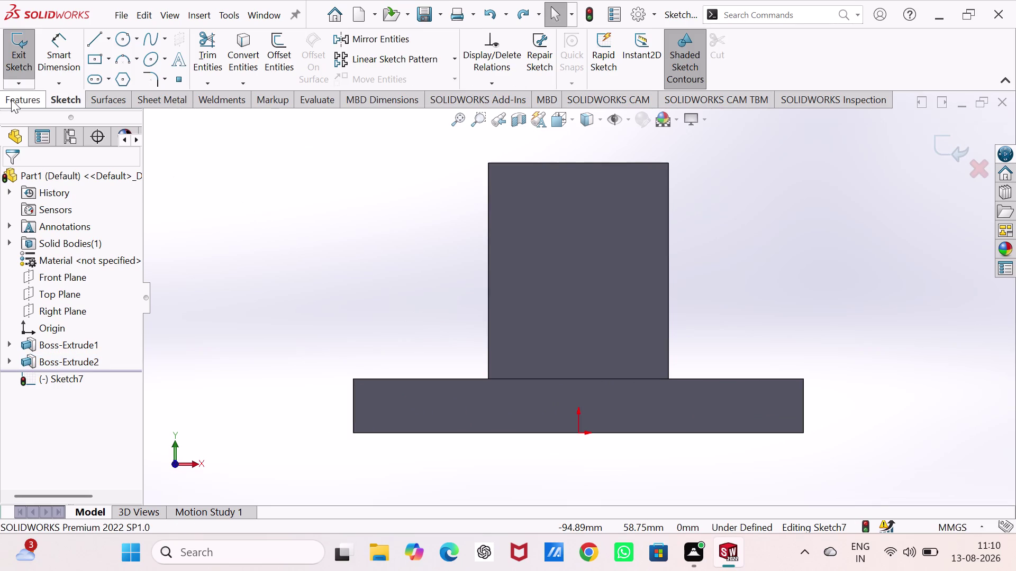
click(6, 65)
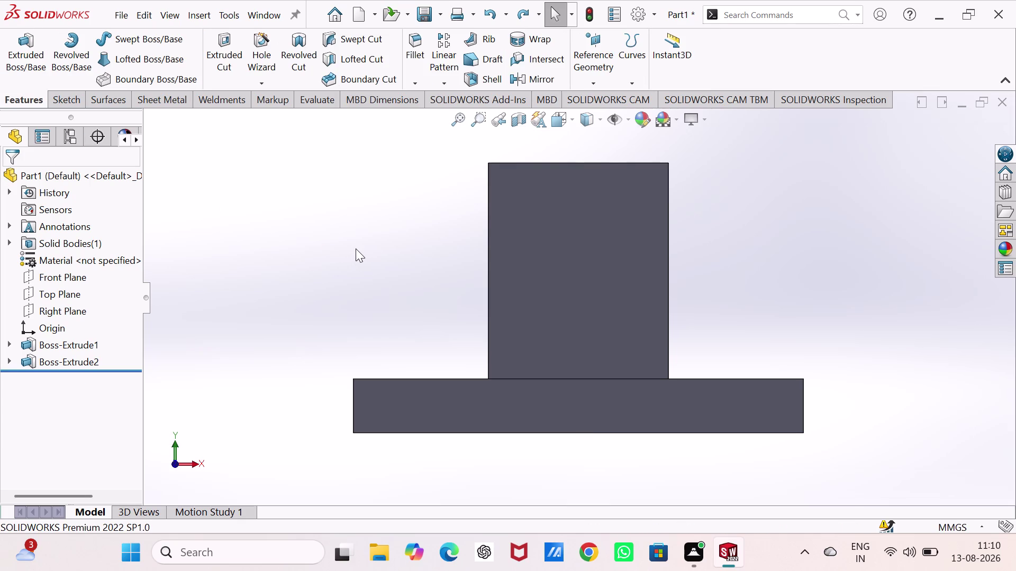
key(ctrl+7)
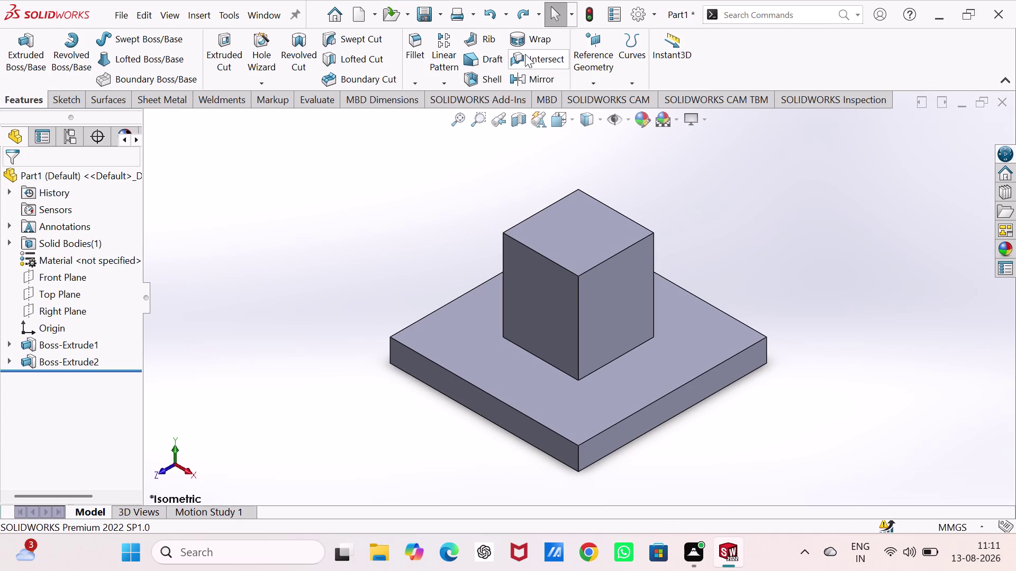
click(591, 81)
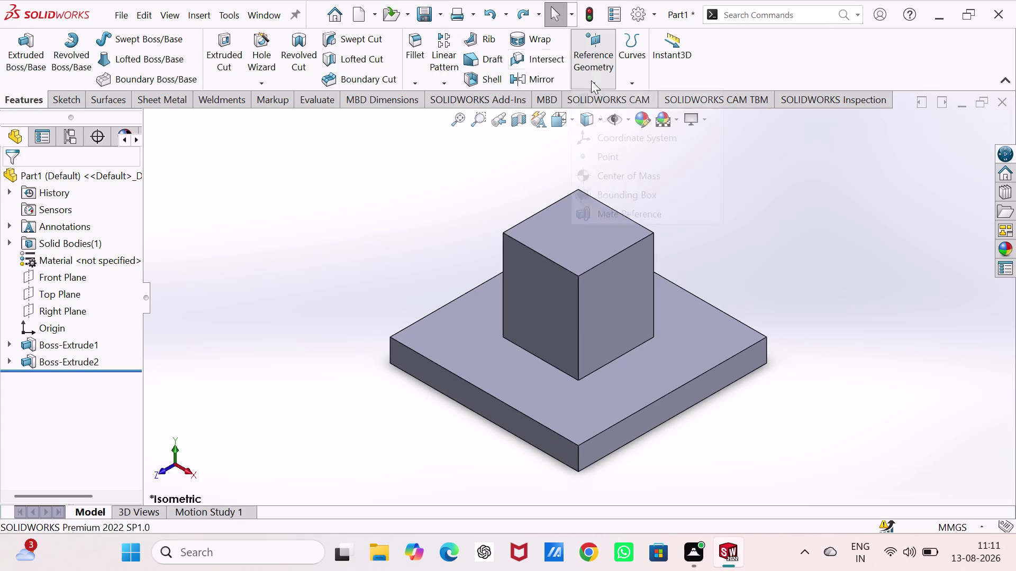
click(594, 99)
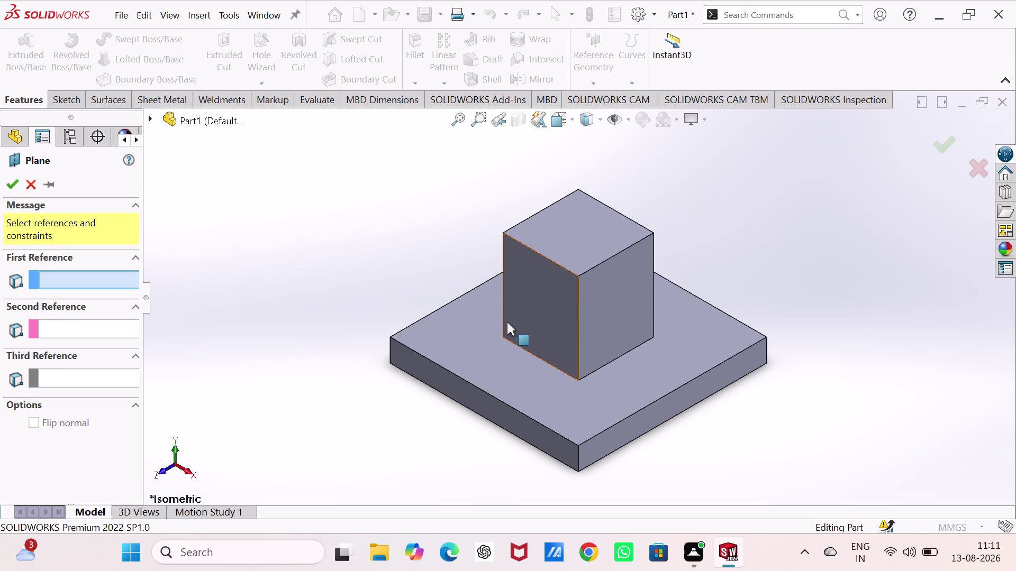
click(536, 297)
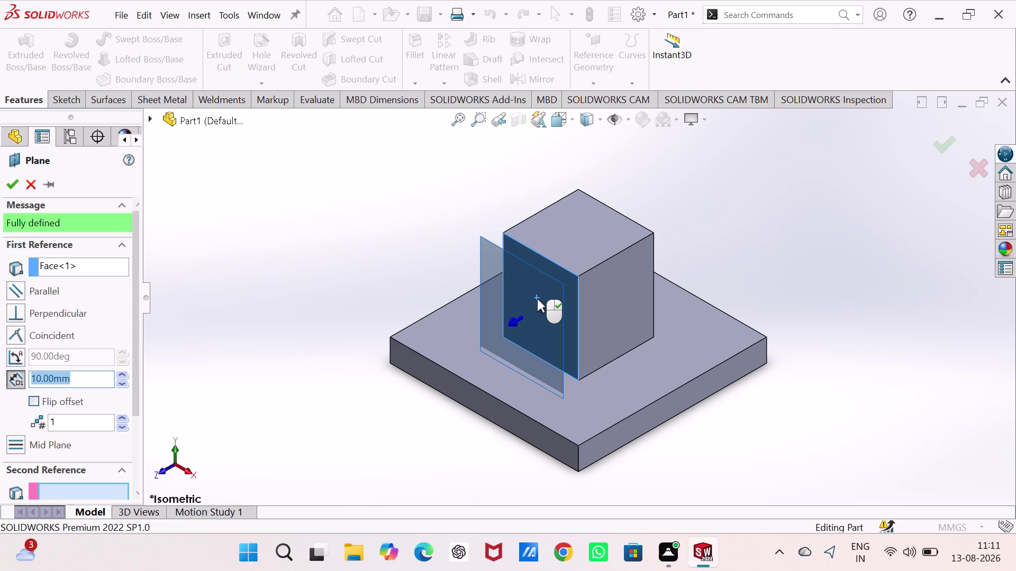
key(Escape)
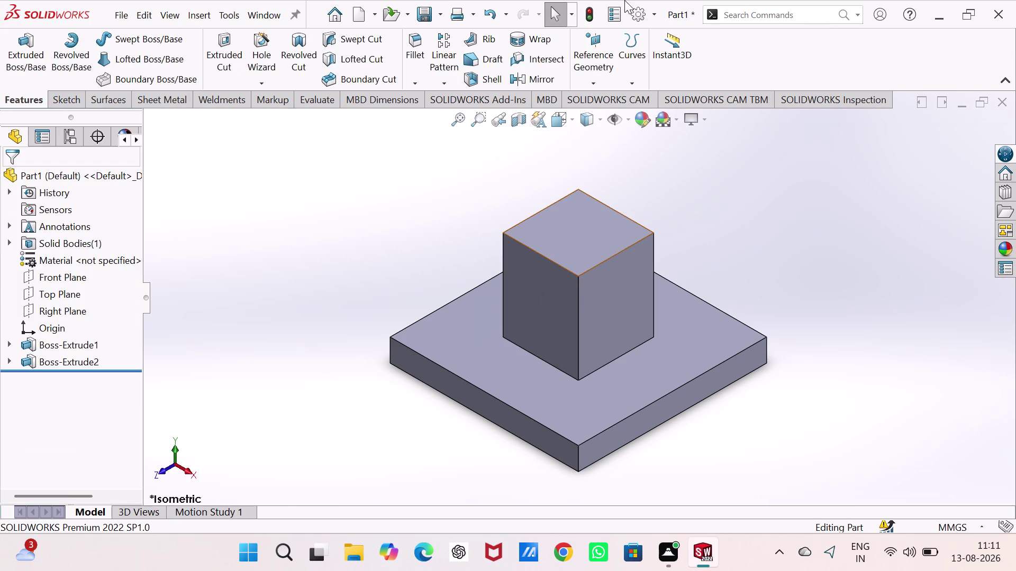
click(593, 80)
Create Plane1 from the Front Plane with a 0 mm offset.
click(594, 102)
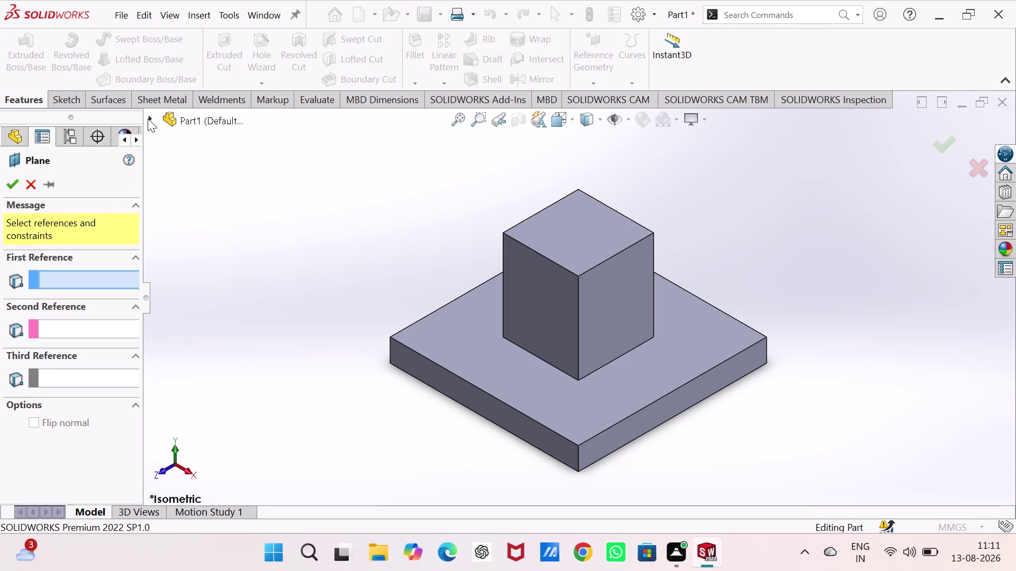
click(150, 119)
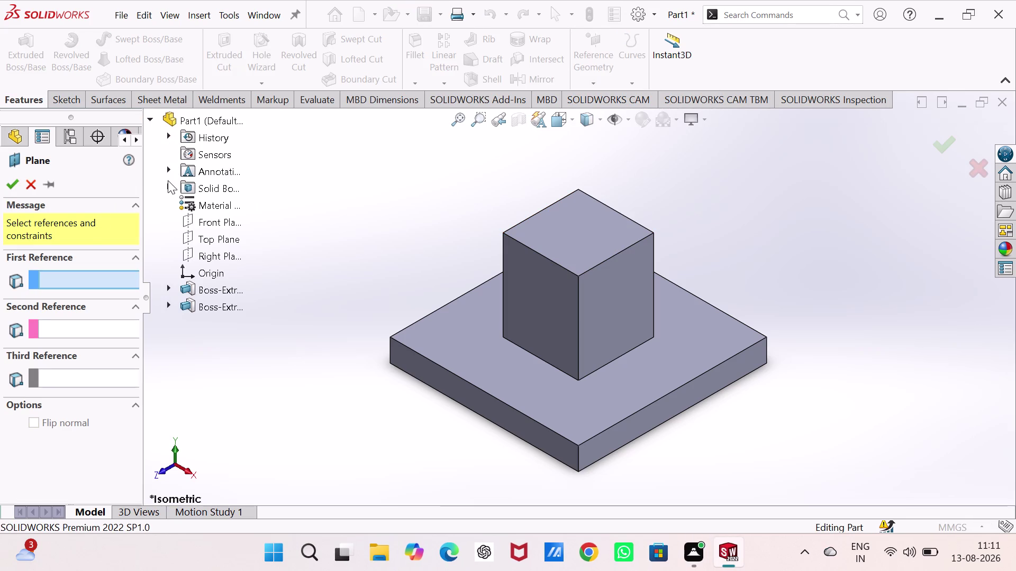
click(203, 226)
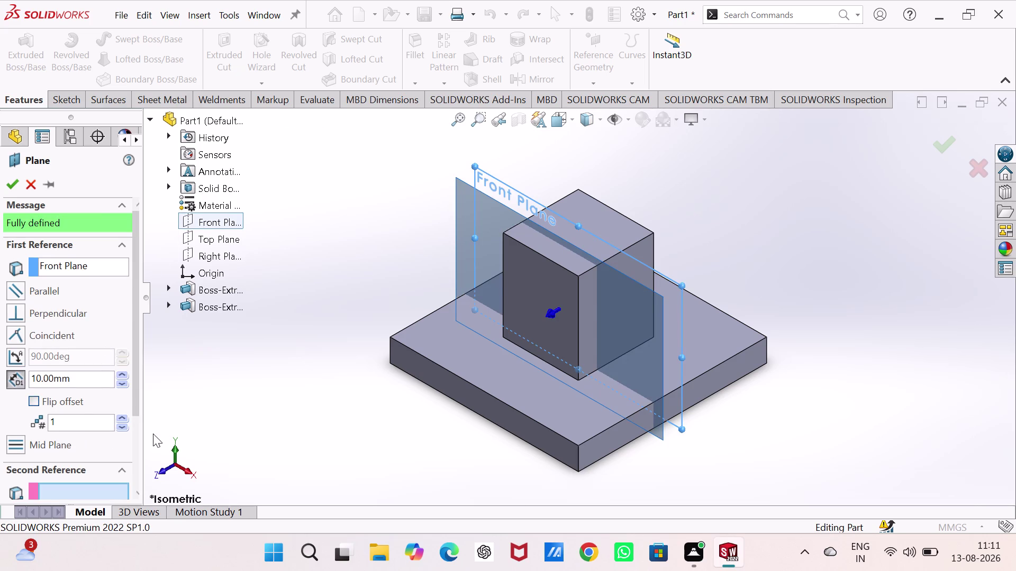
double_click(90, 383)
key(0)
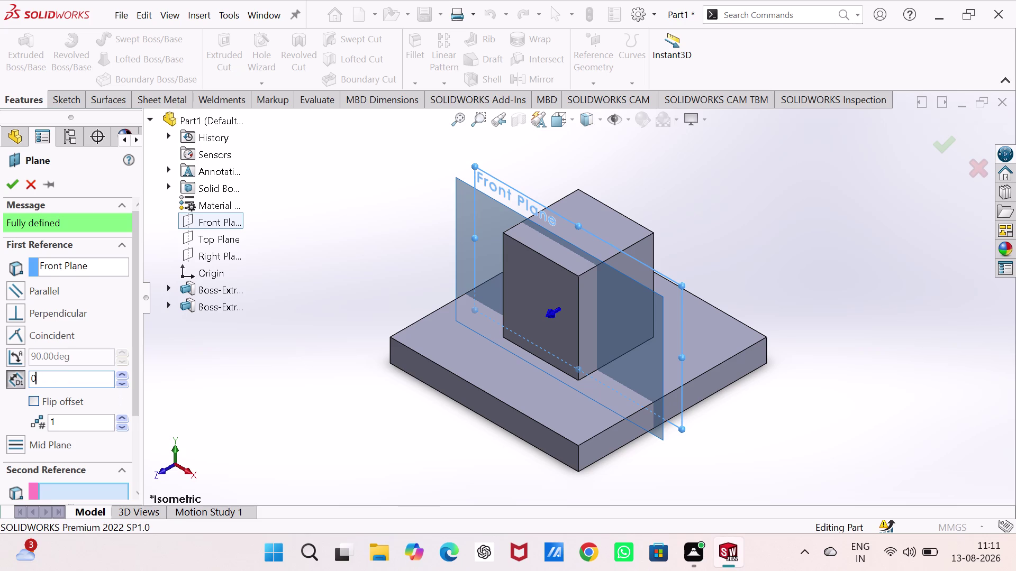
key(Return)
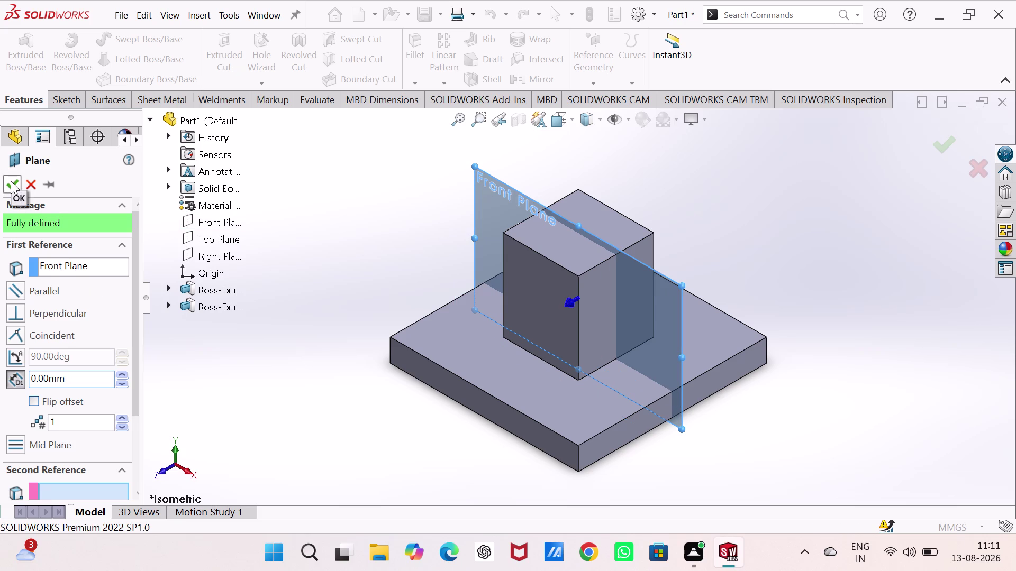
click(11, 181)
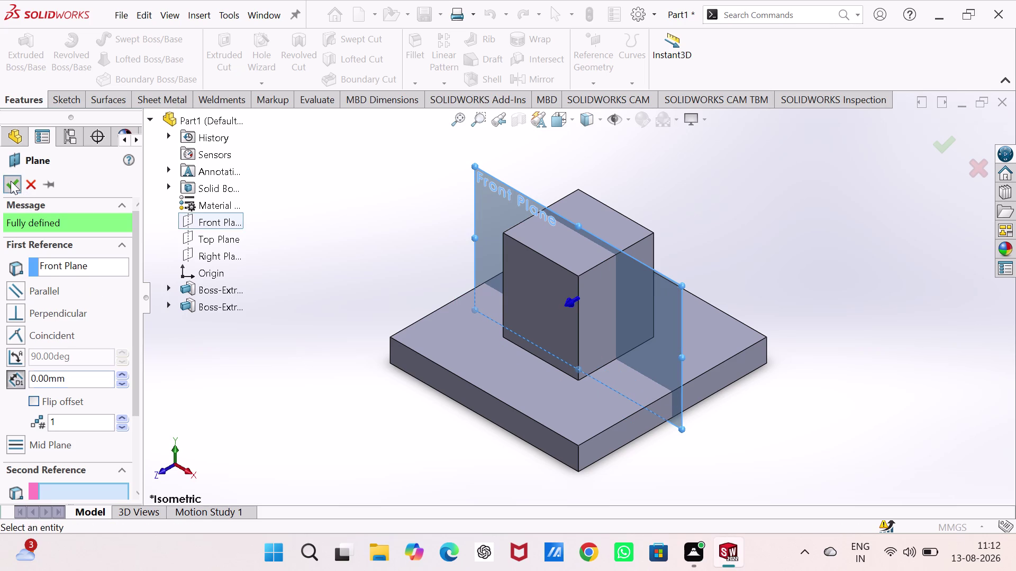
click(488, 195)
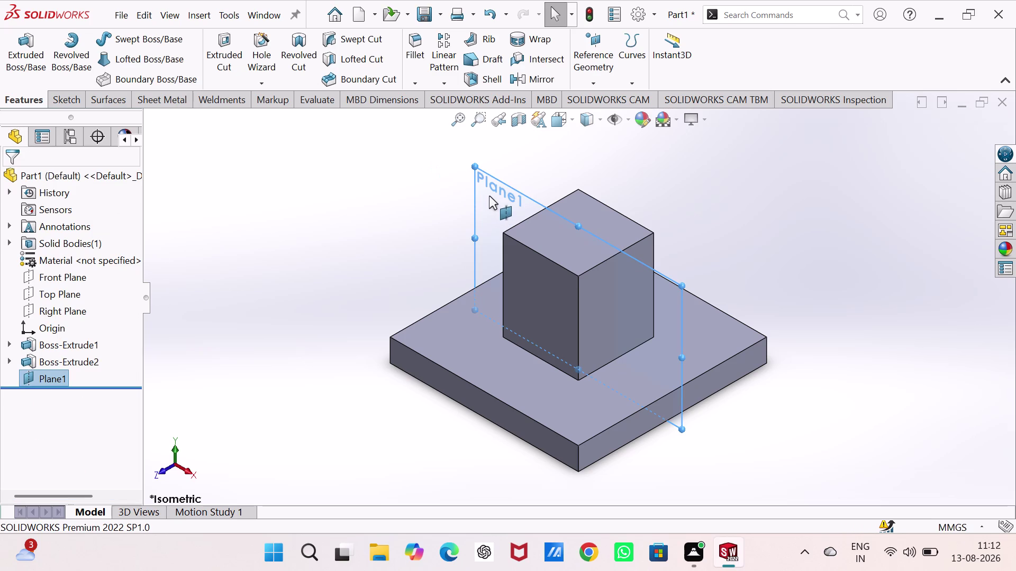
click(542, 160)
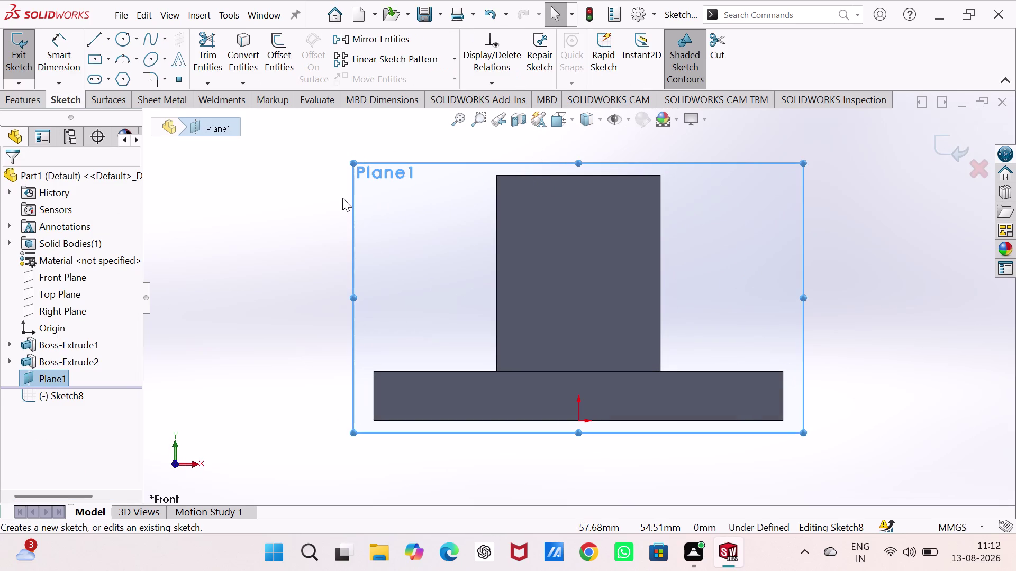
Draw a sloped line from the block's top right corner to the plate's right edge.
click(96, 44)
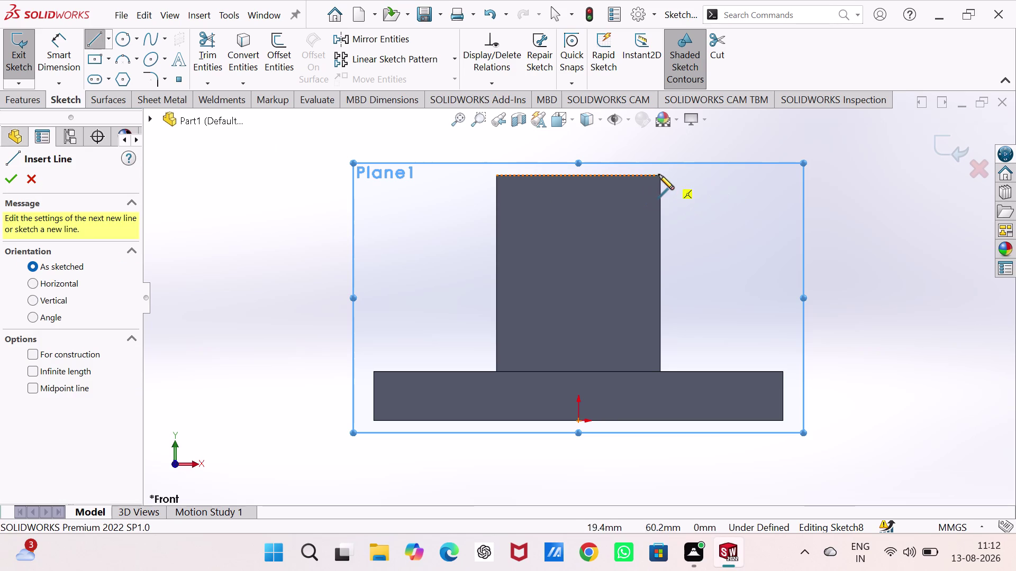
click(660, 176)
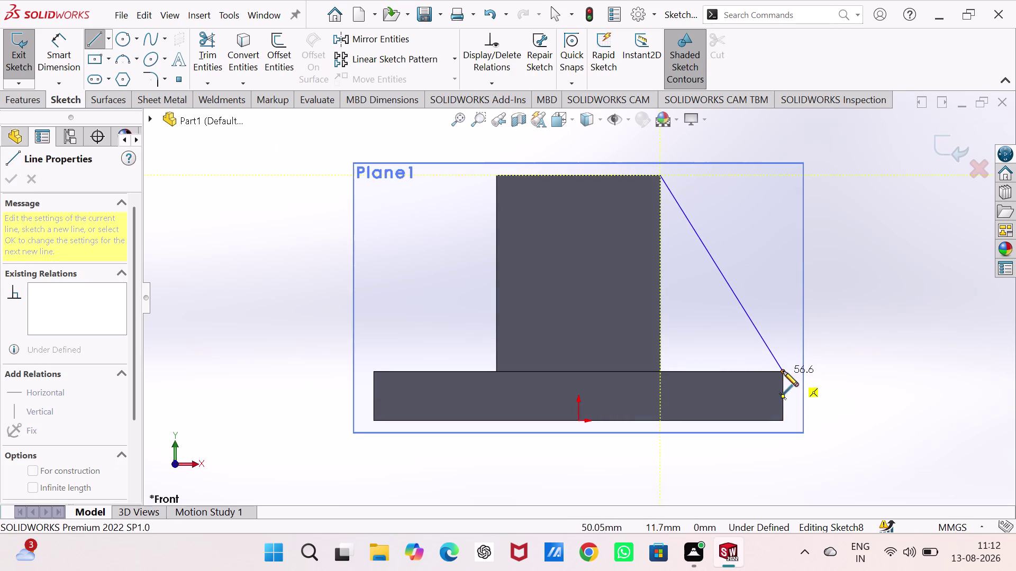
click(783, 372)
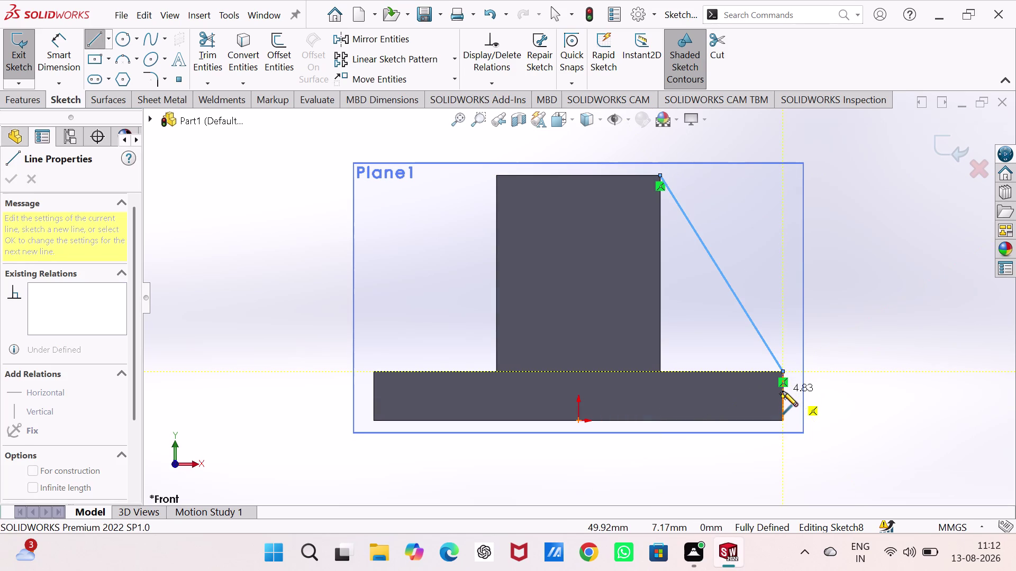
click(783, 391)
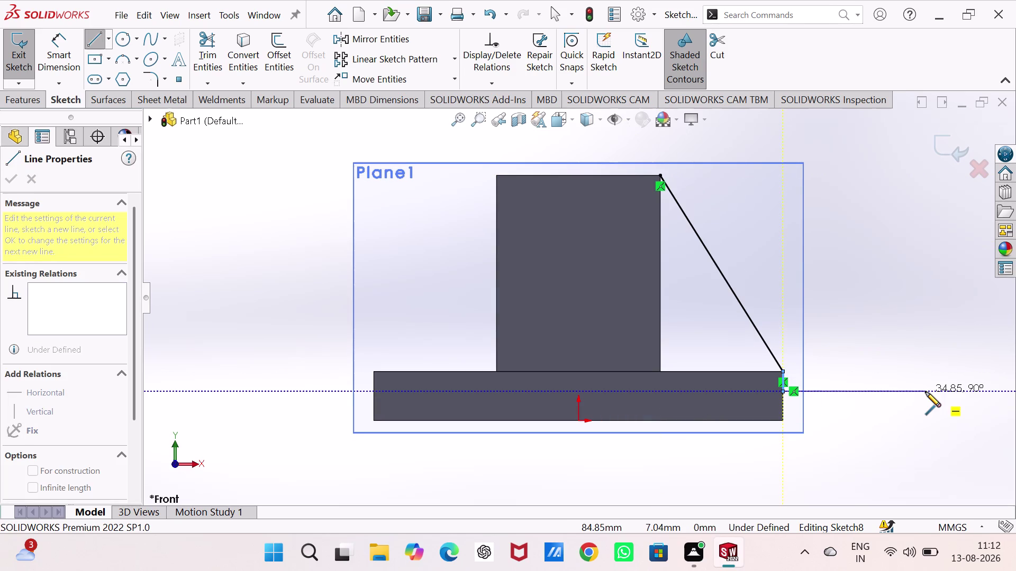
key(Escape)
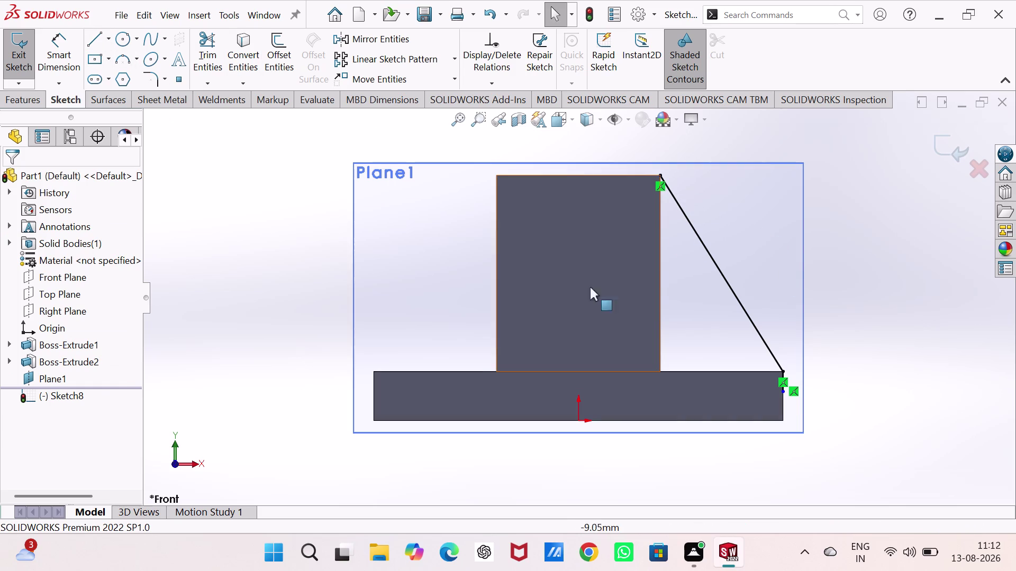
Dimension the plate edge segment to 5 mm and exit the rib sketch.
right_drag(878, 313, 865, 196)
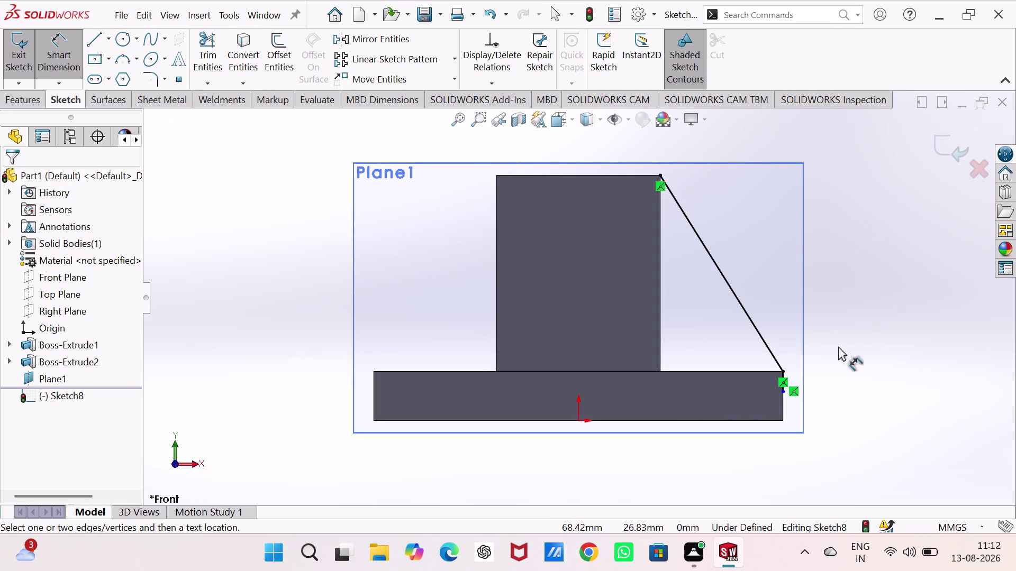
click(782, 392)
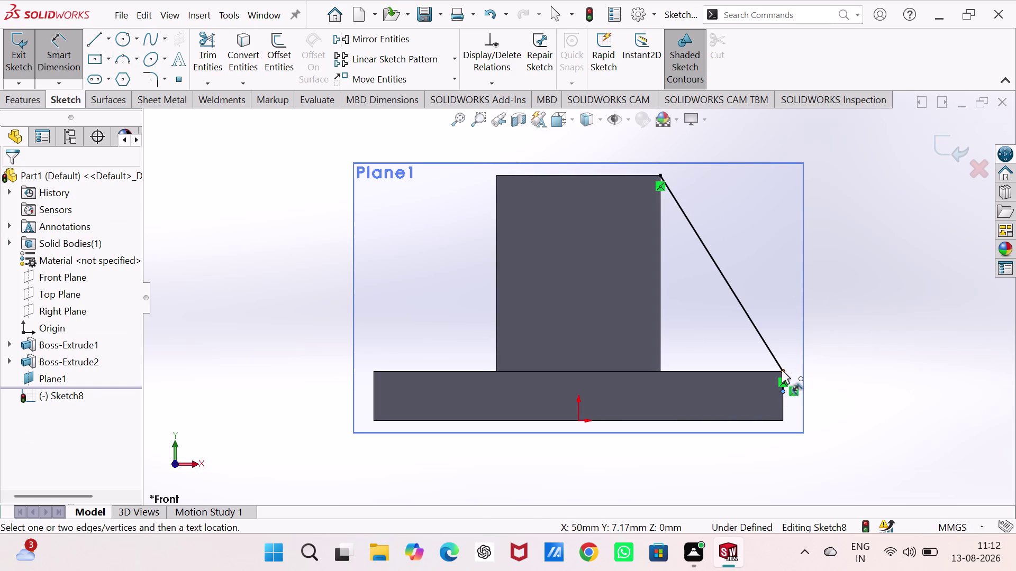
click(783, 371)
click(891, 382)
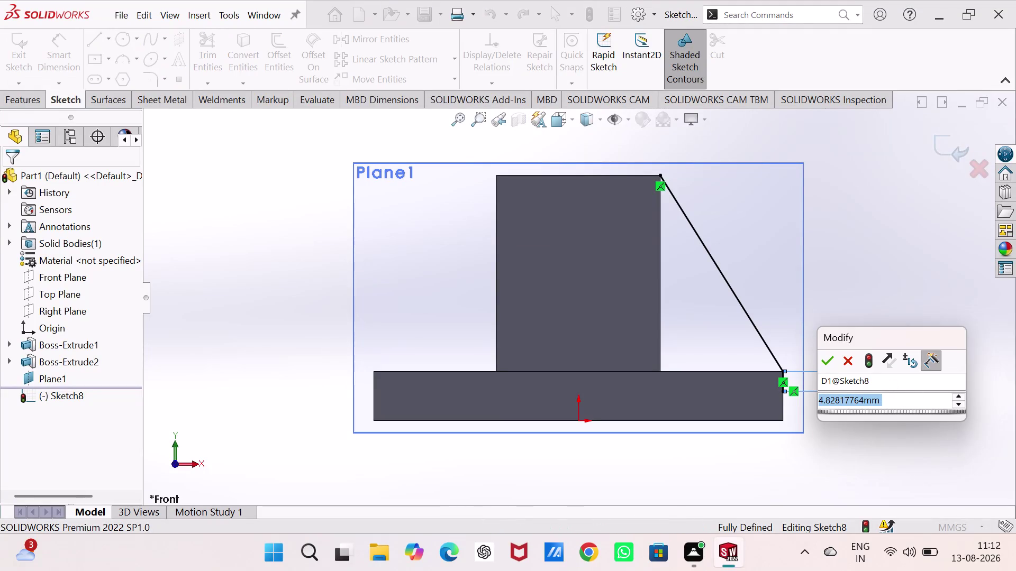
key(5)
key(Return)
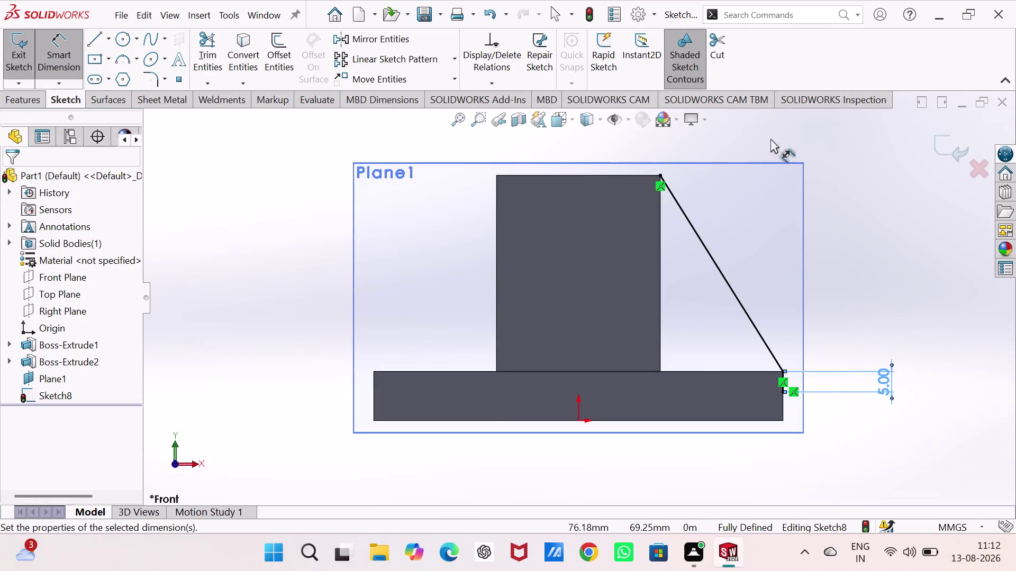
click(14, 49)
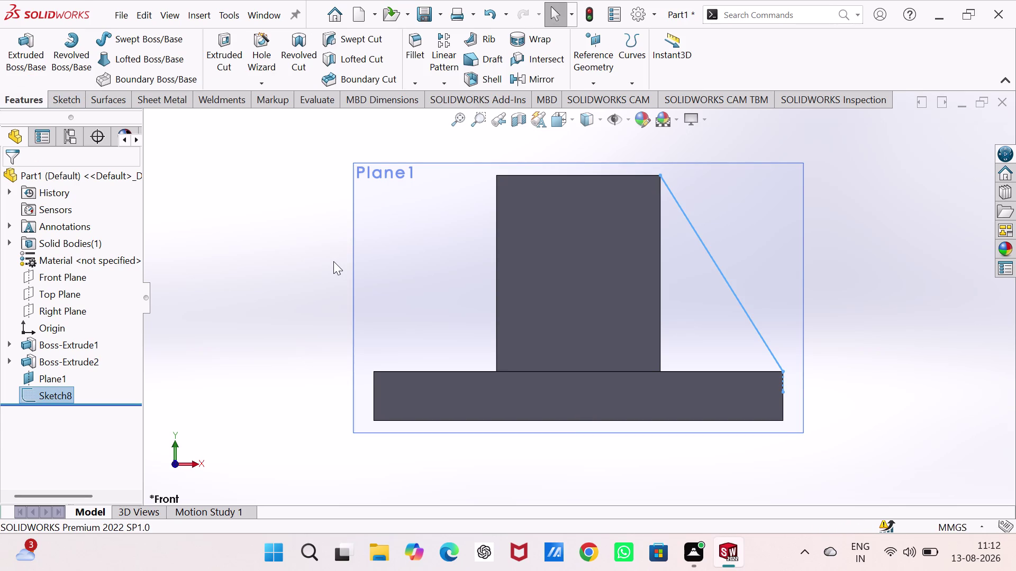
key(ctrl+7)
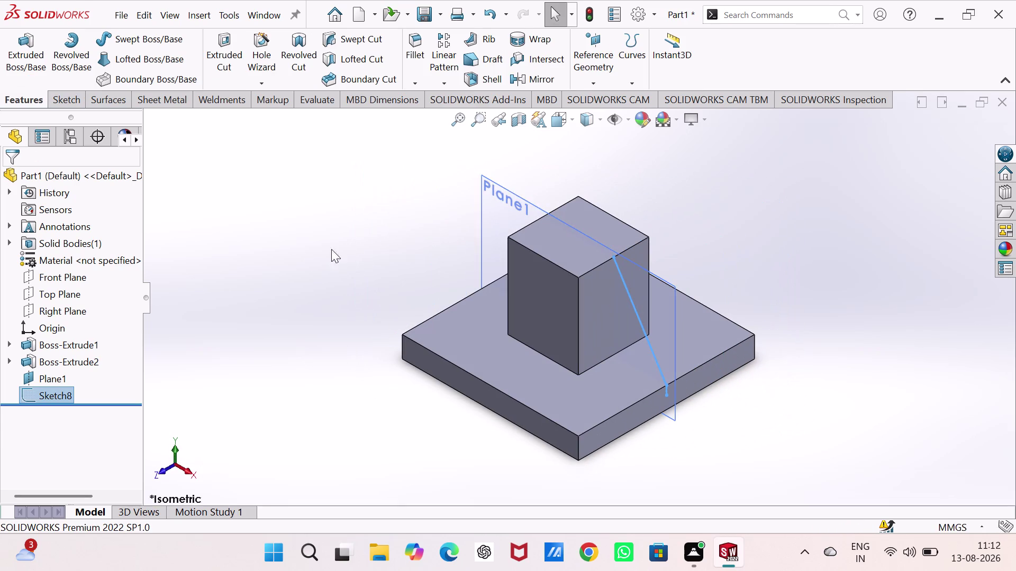
Create Rib1, 10 mm thick, using the Sketch8 sloped line as profile.
click(738, 186)
click(490, 38)
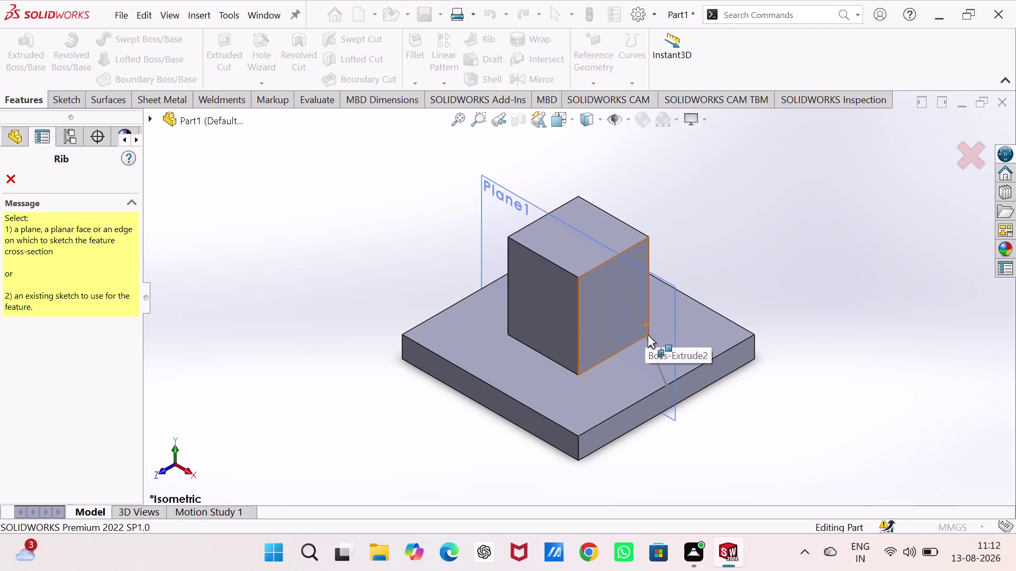
click(647, 344)
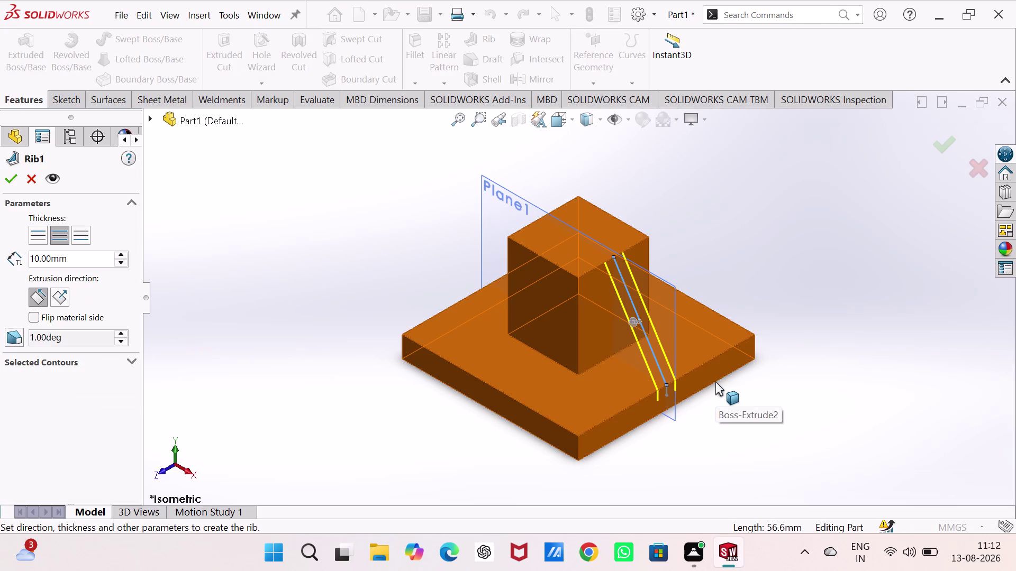
click(10, 178)
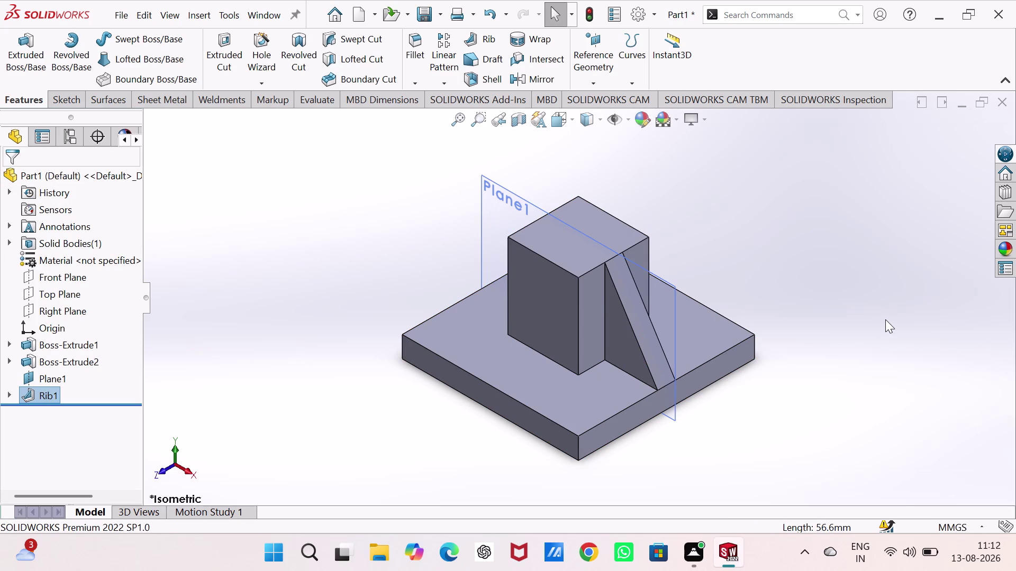
key(Escape)
Hide Plane1 from the view and start a Mirror feature.
right_click(504, 200)
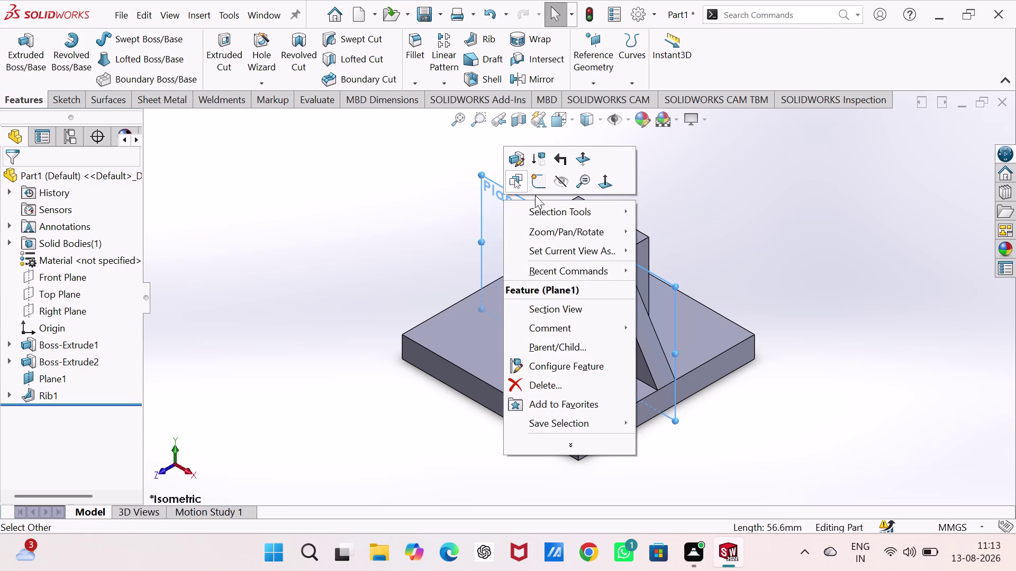
click(564, 183)
click(802, 188)
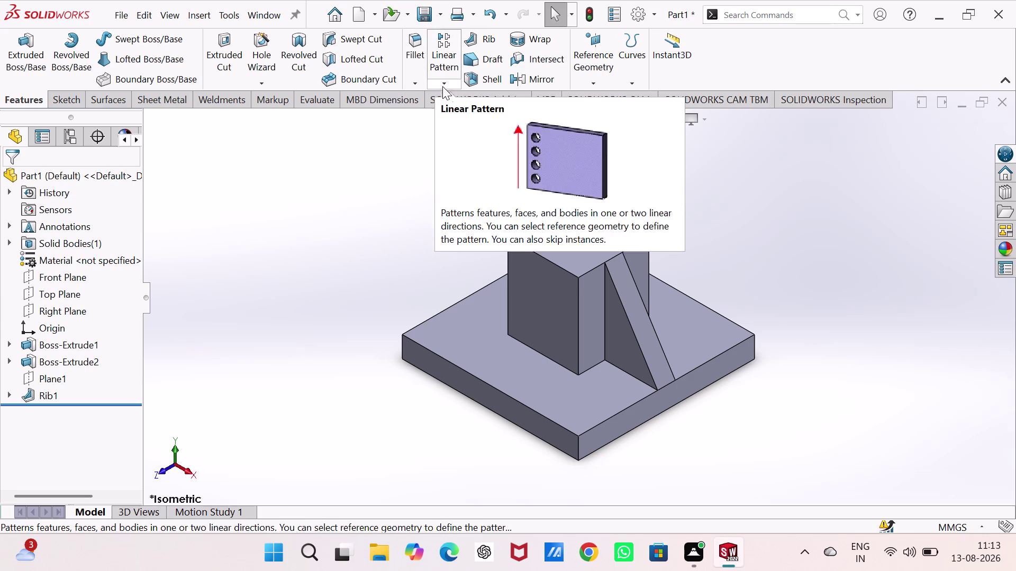
click(537, 73)
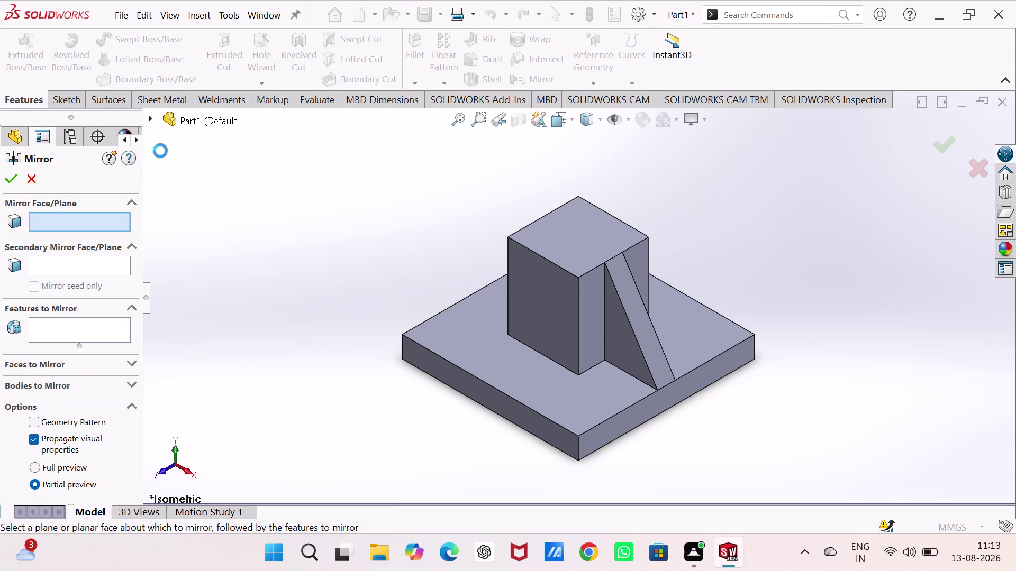
Try picking Rib1 and a rib face for mirroring, then cancel the setup.
click(149, 119)
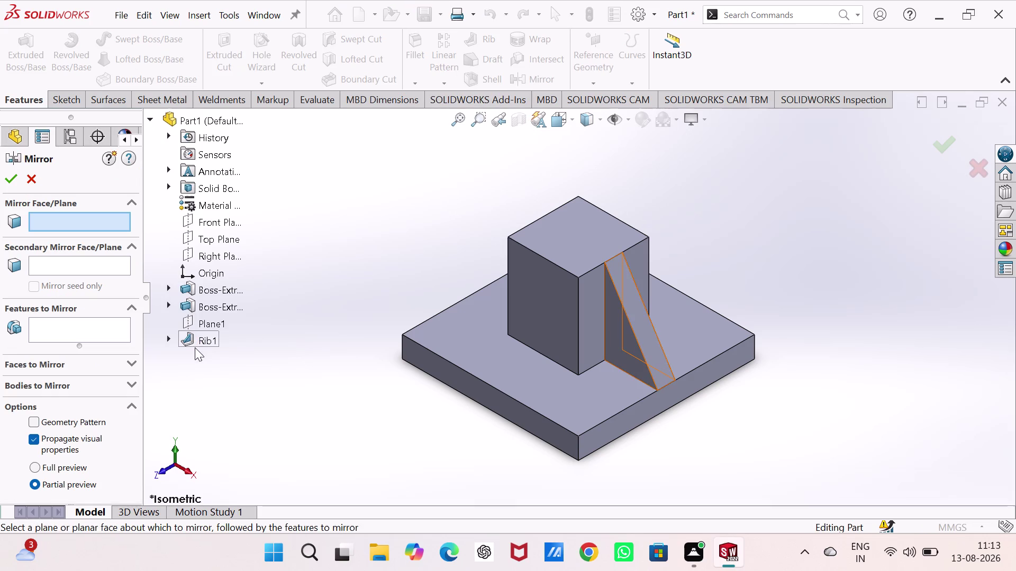
click(197, 338)
click(197, 337)
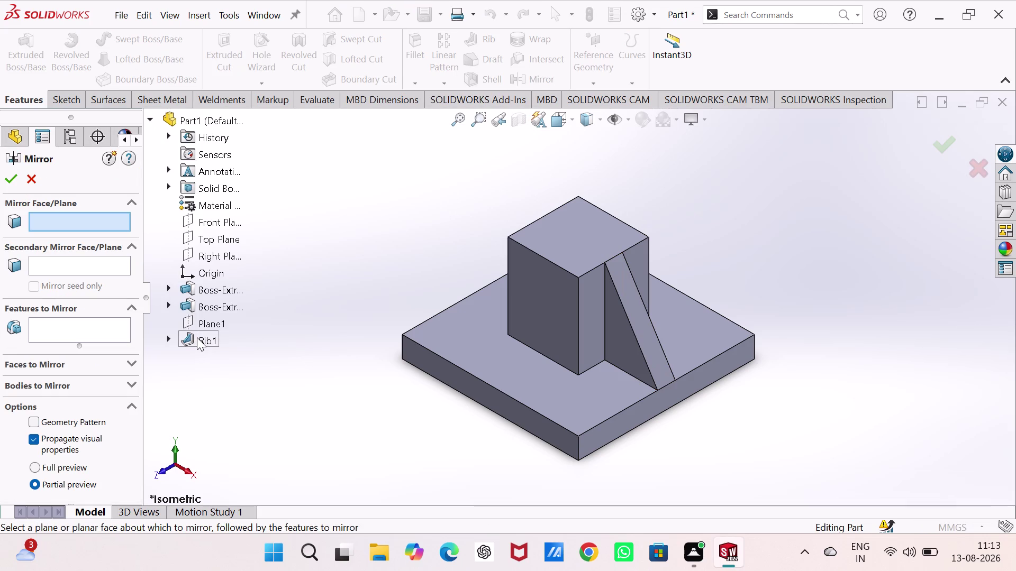
click(206, 334)
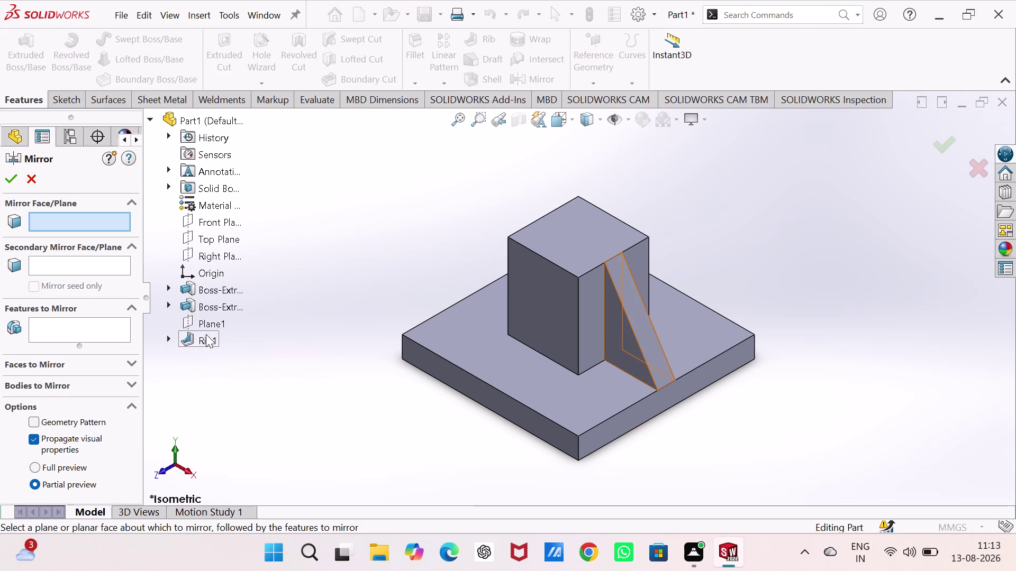
click(629, 331)
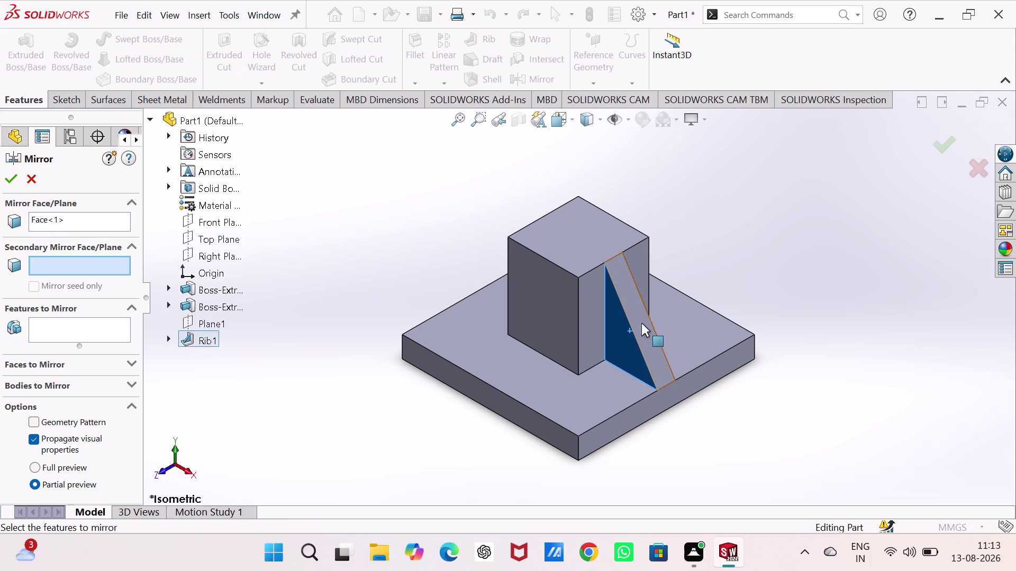
click(30, 179)
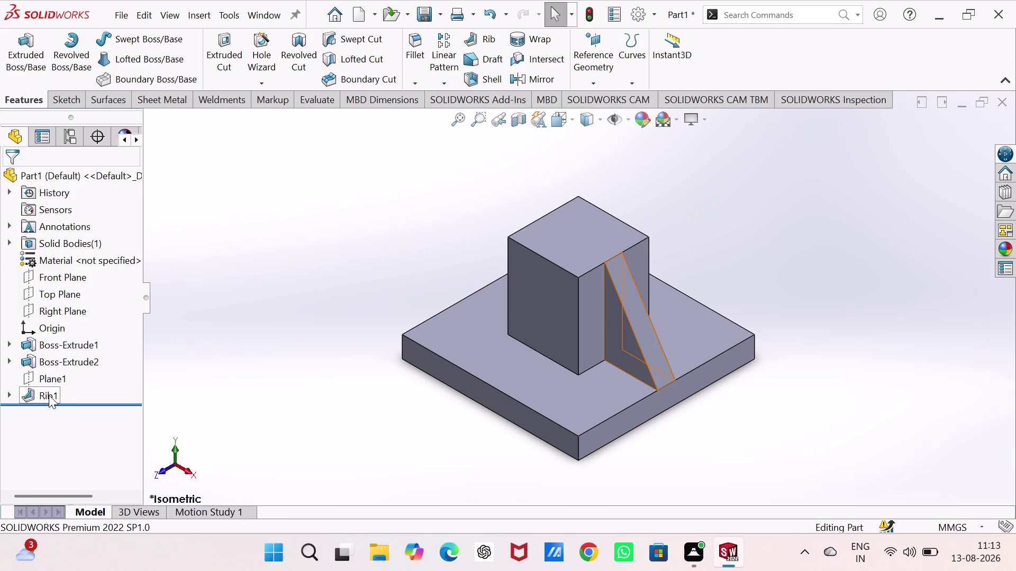
Mirror Rib1 across the Right Plane to create Mirror1.
click(48, 396)
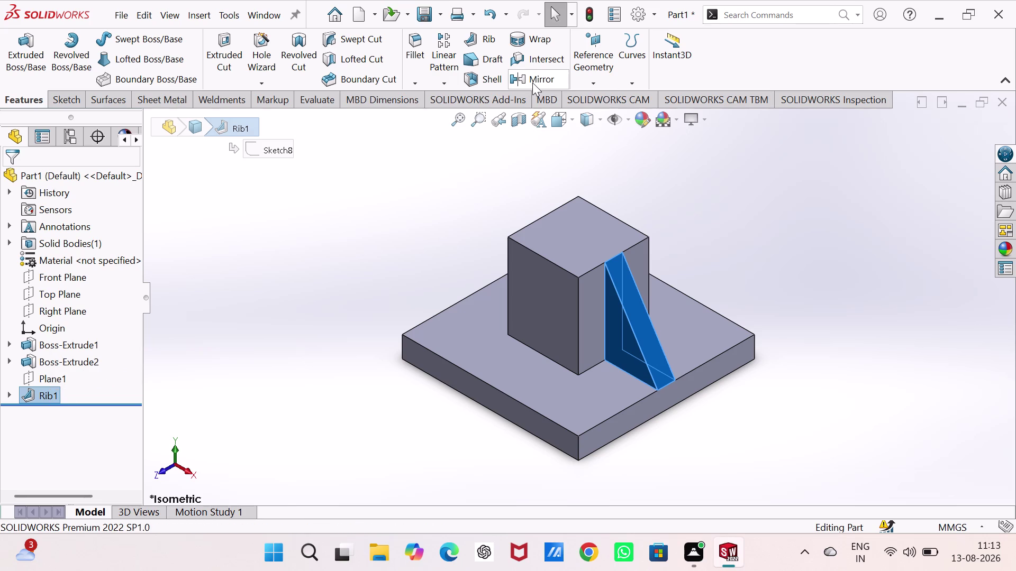
click(532, 80)
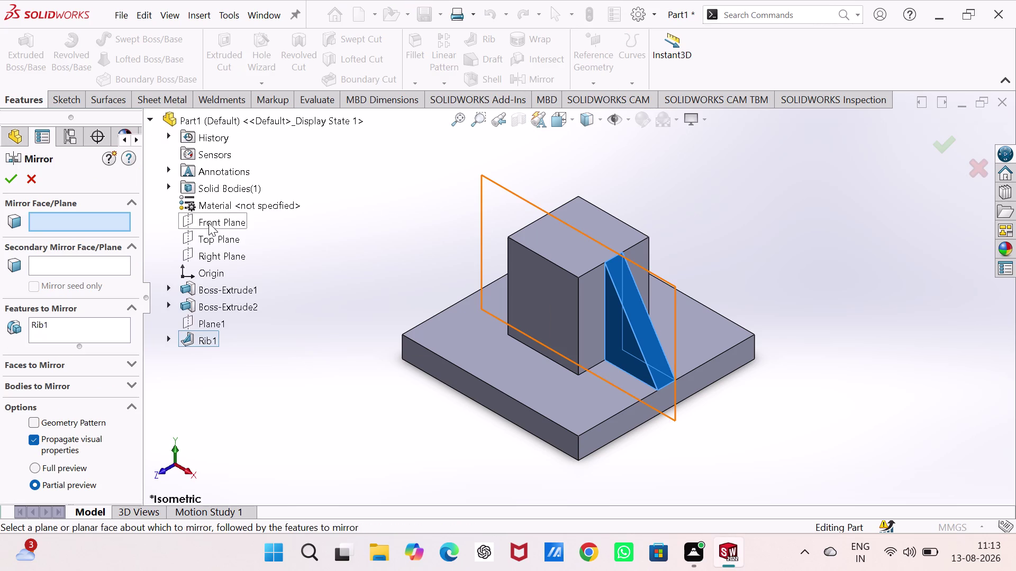
click(216, 251)
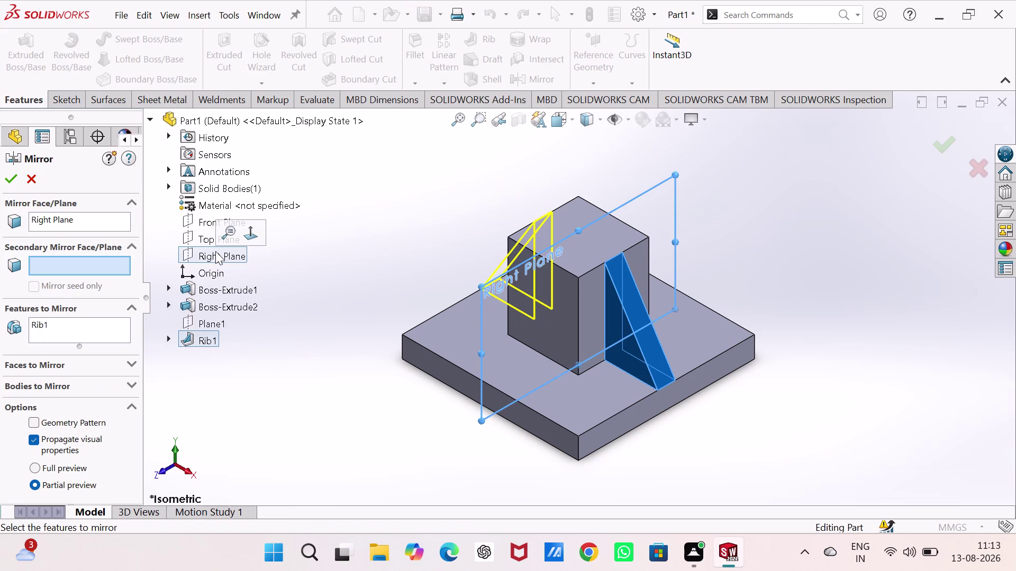
click(14, 181)
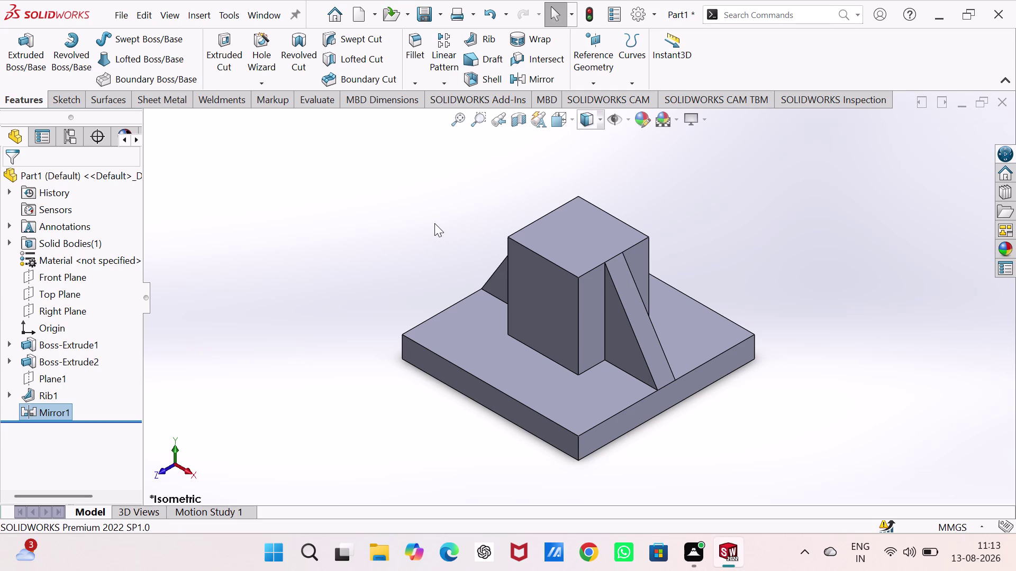
middle_drag(435, 224, 560, 330)
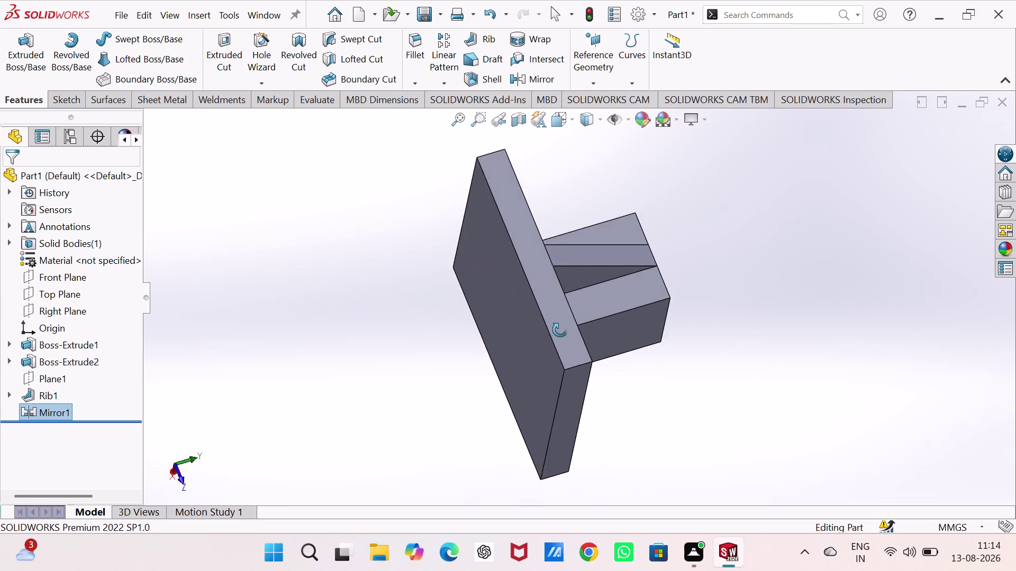
middle_drag(559, 330, 454, 183)
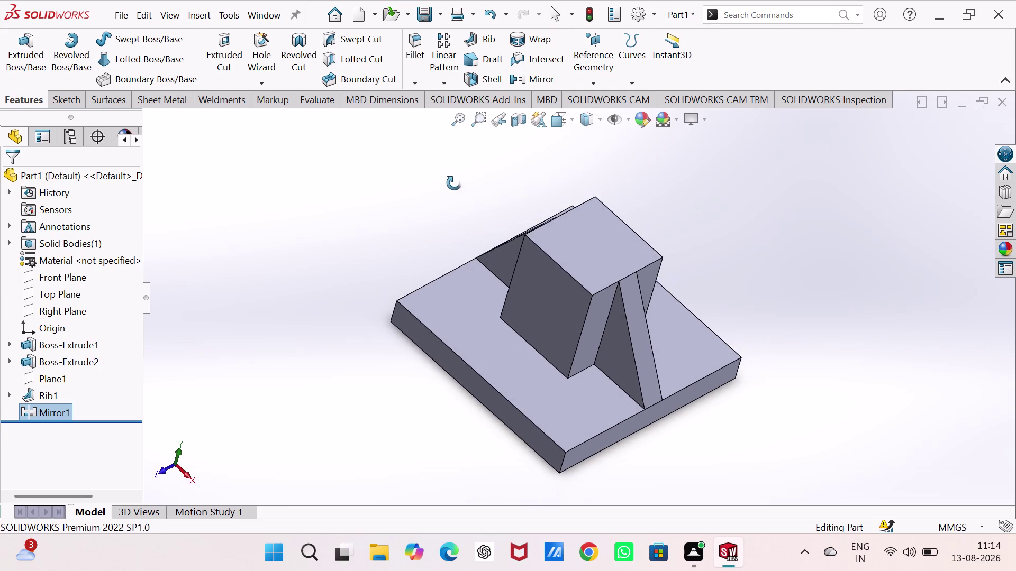
middle_drag(454, 183, 450, 187)
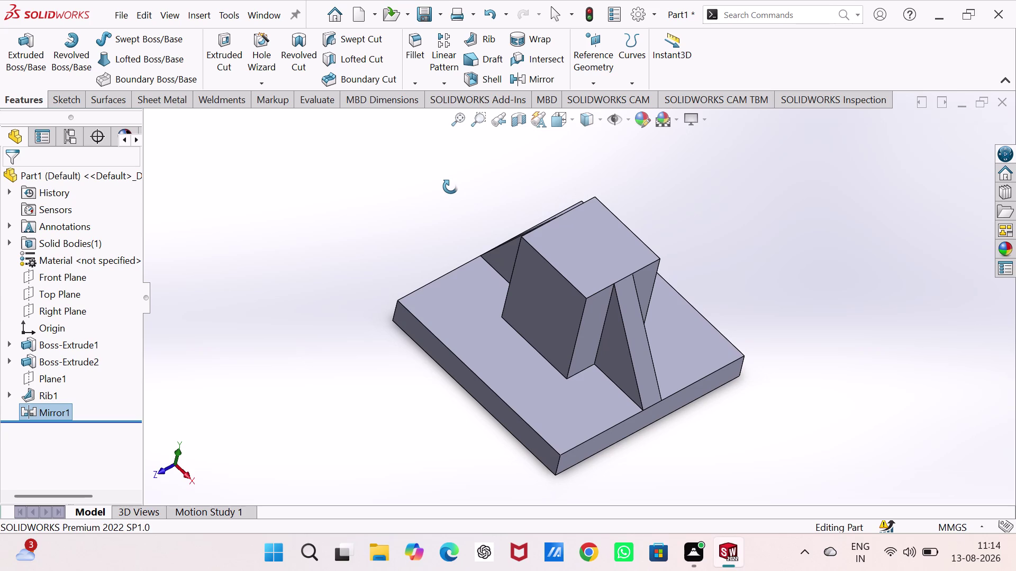
middle_drag(450, 187, 655, 327)
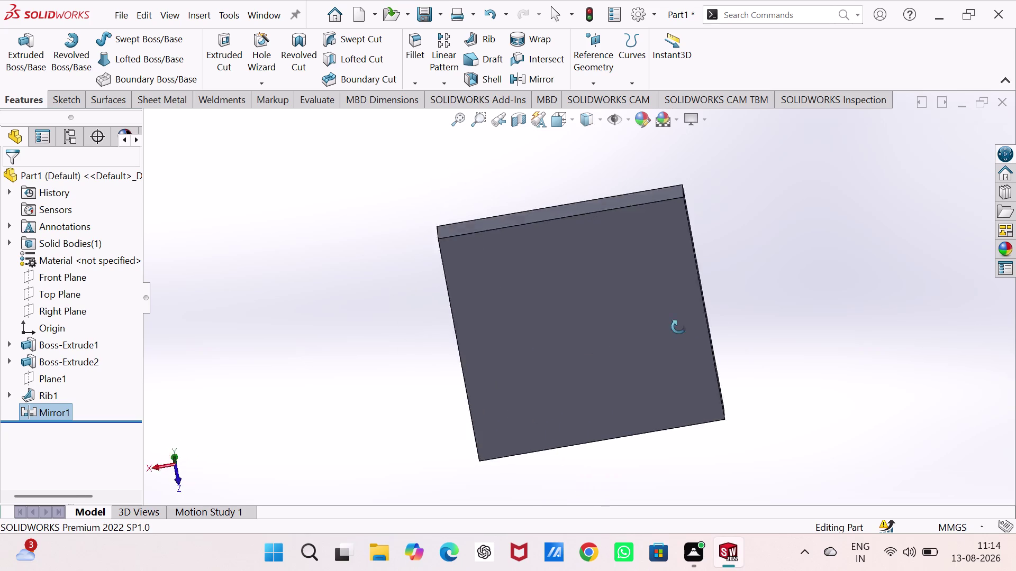
middle_drag(655, 327, 475, 247)
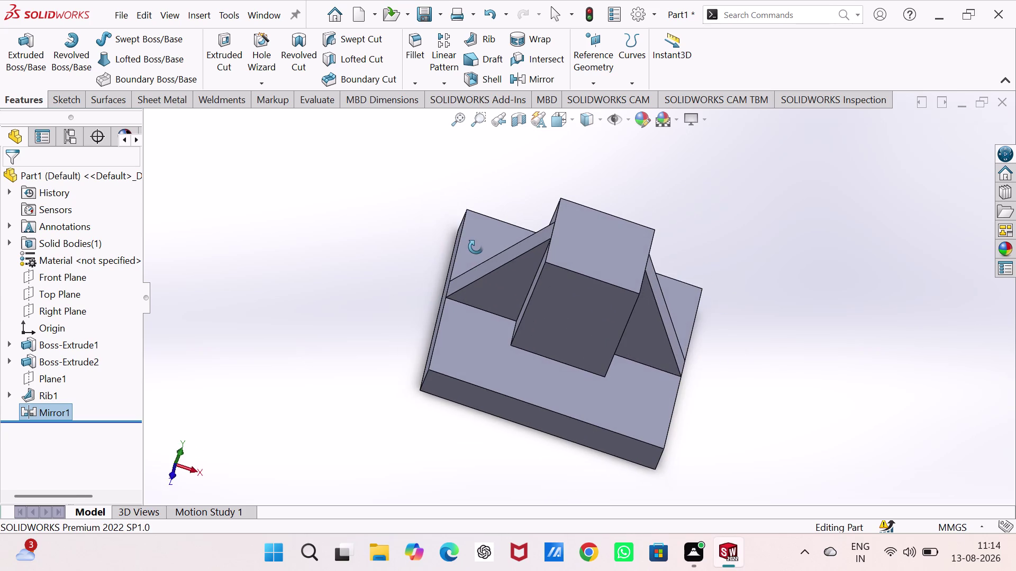
middle_drag(476, 247, 462, 225)
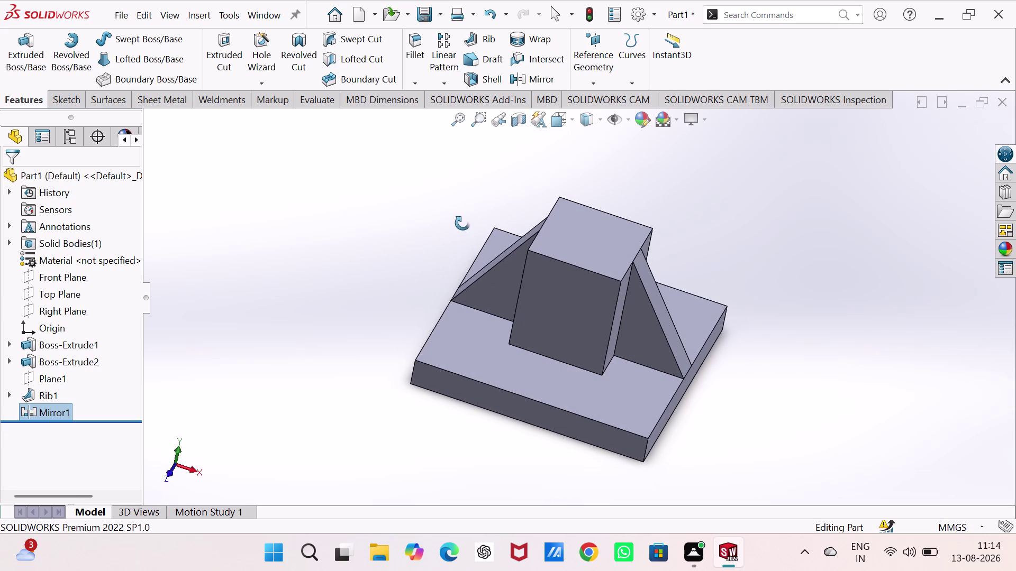
middle_drag(463, 225, 462, 217)
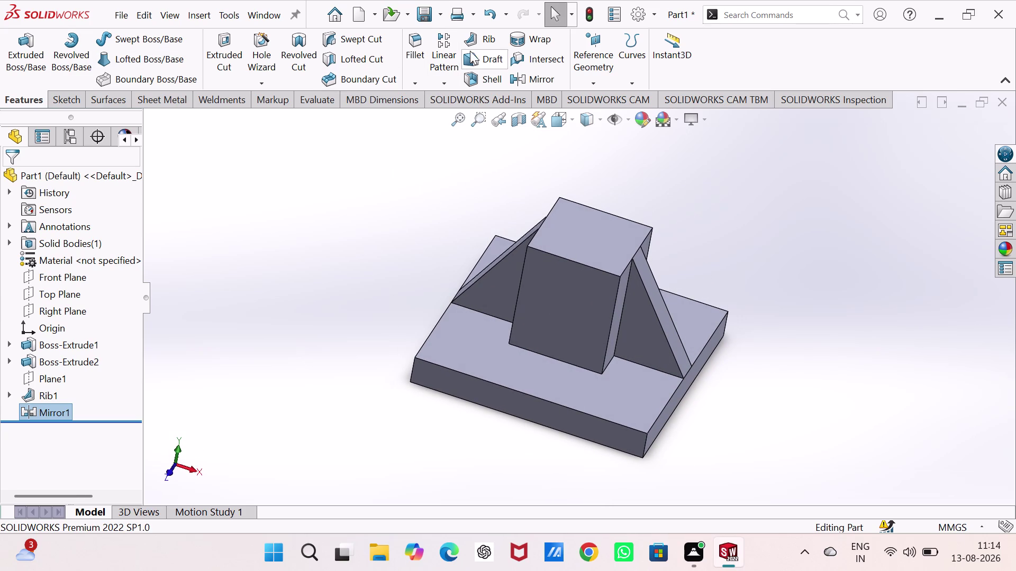
click(599, 80)
Create Plane2 on the Right Plane, changing the 100 mm offset to 0.
click(599, 99)
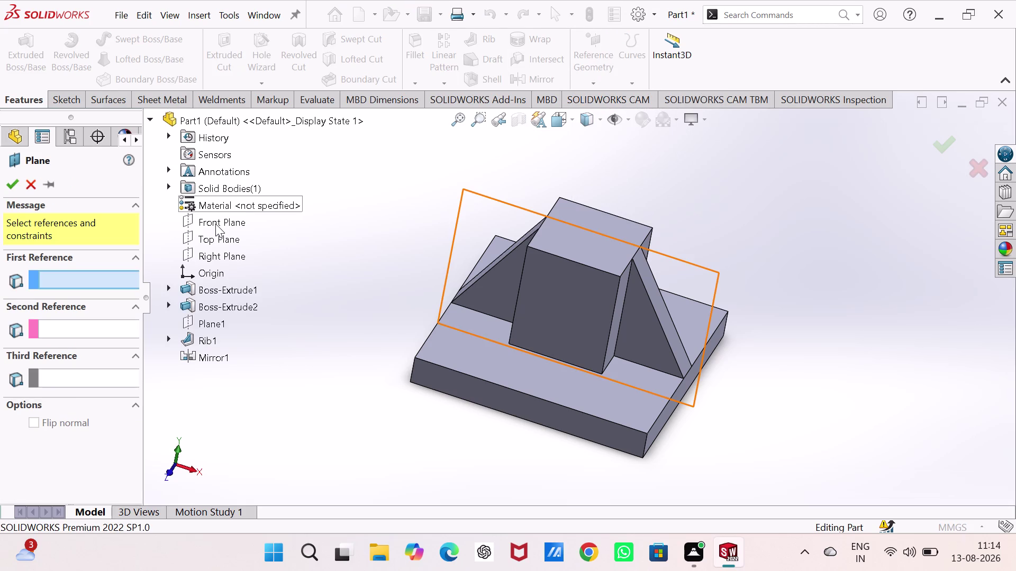
click(219, 251)
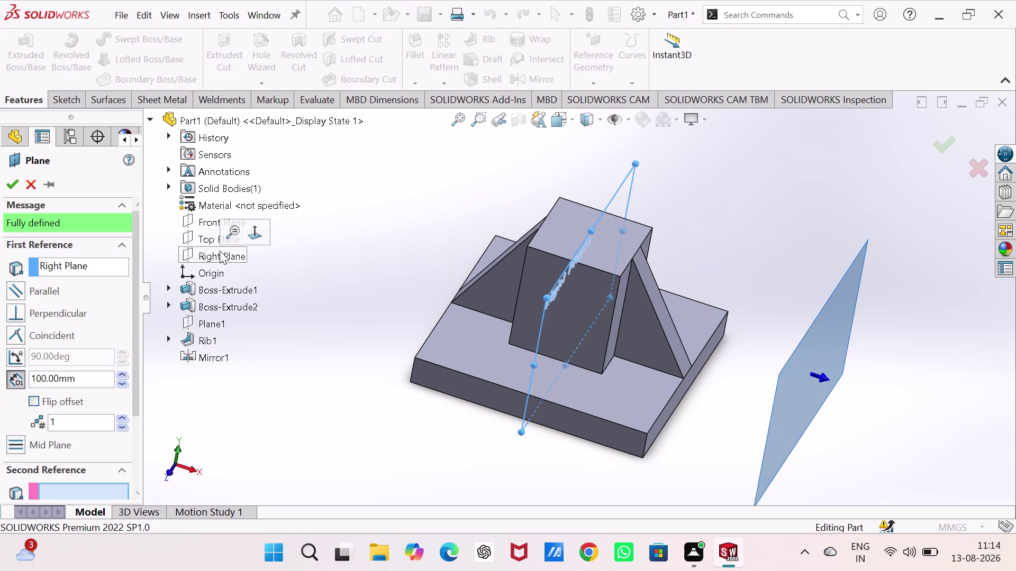
double_click(86, 375)
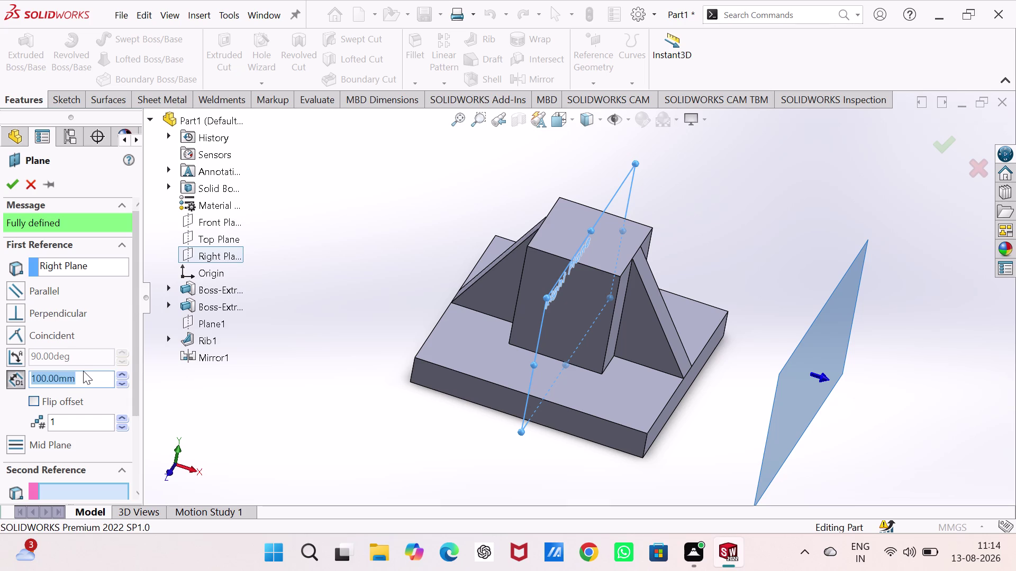
key(0)
key(Return)
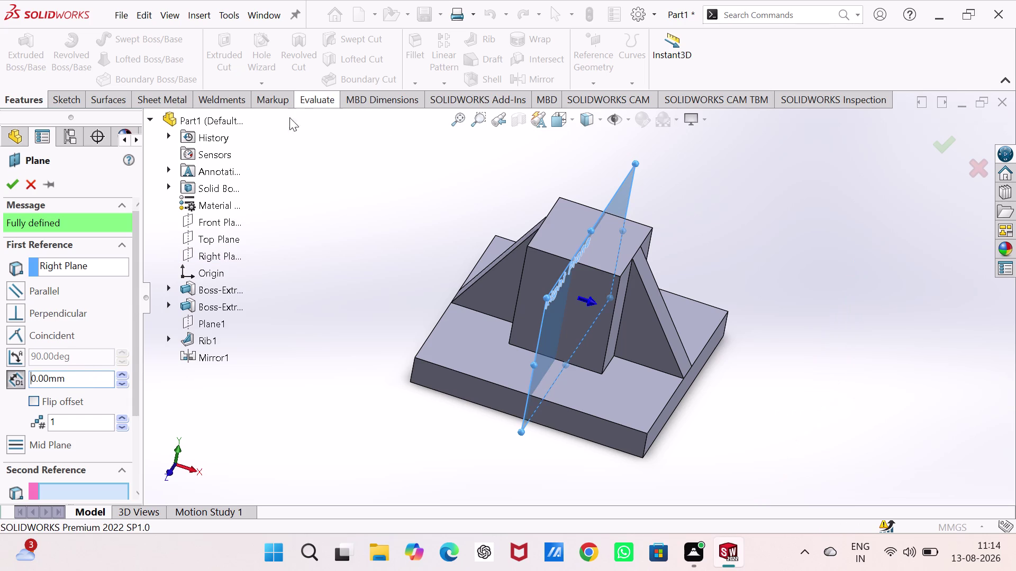
click(14, 184)
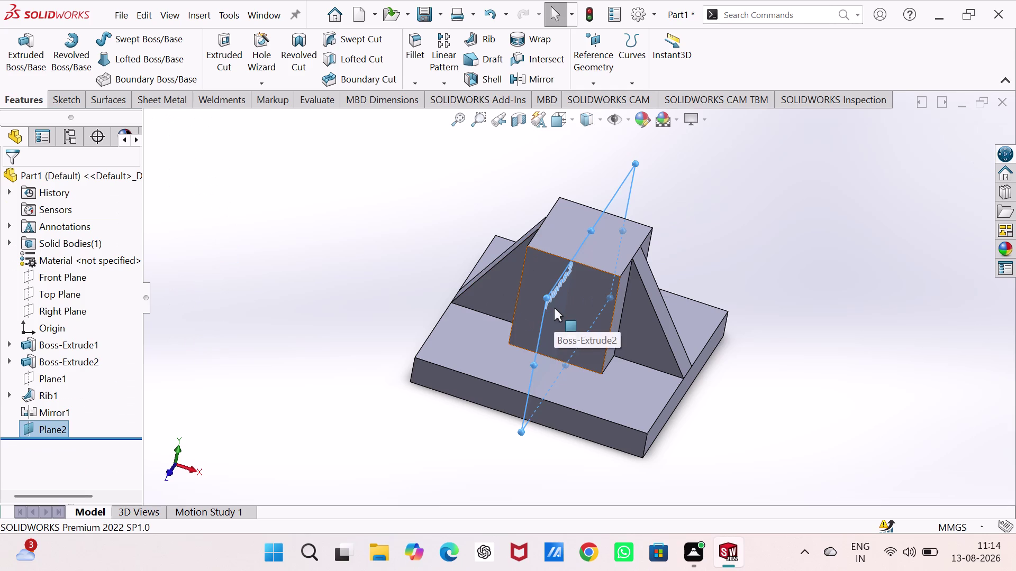
click(34, 434)
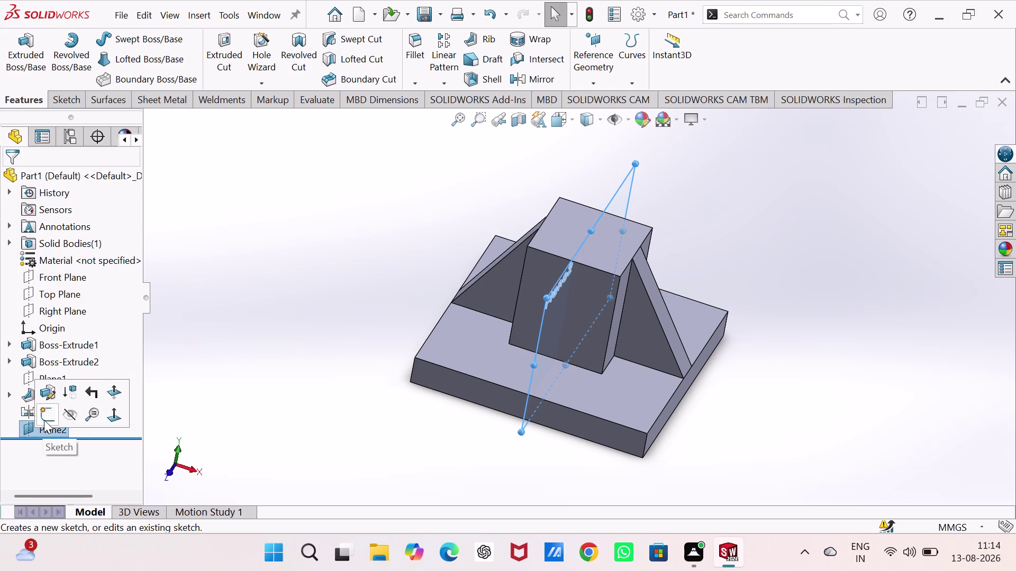
On Plane2, draw a sloped line from the block's top corner to the plate's corner.
click(44, 420)
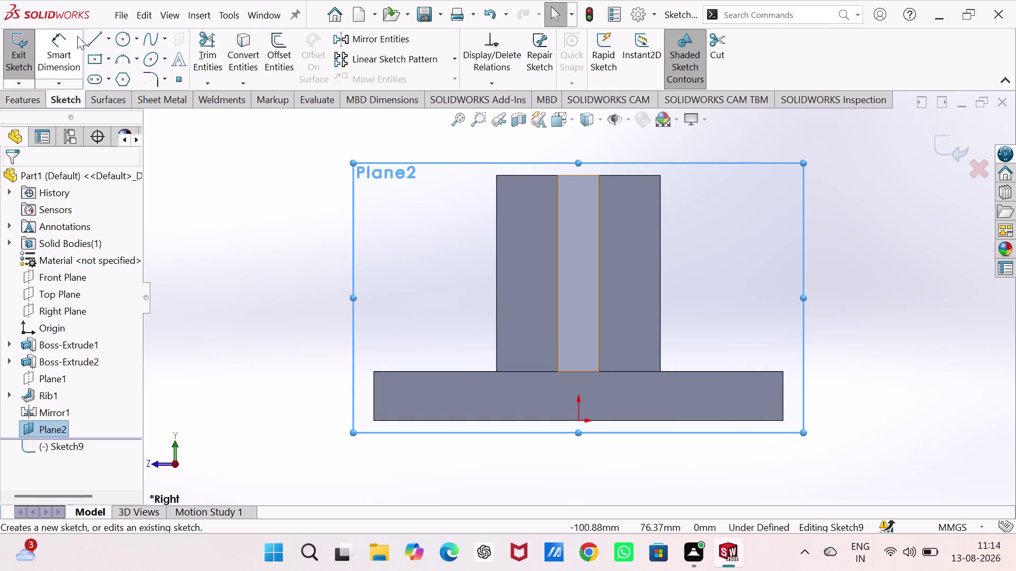
click(92, 43)
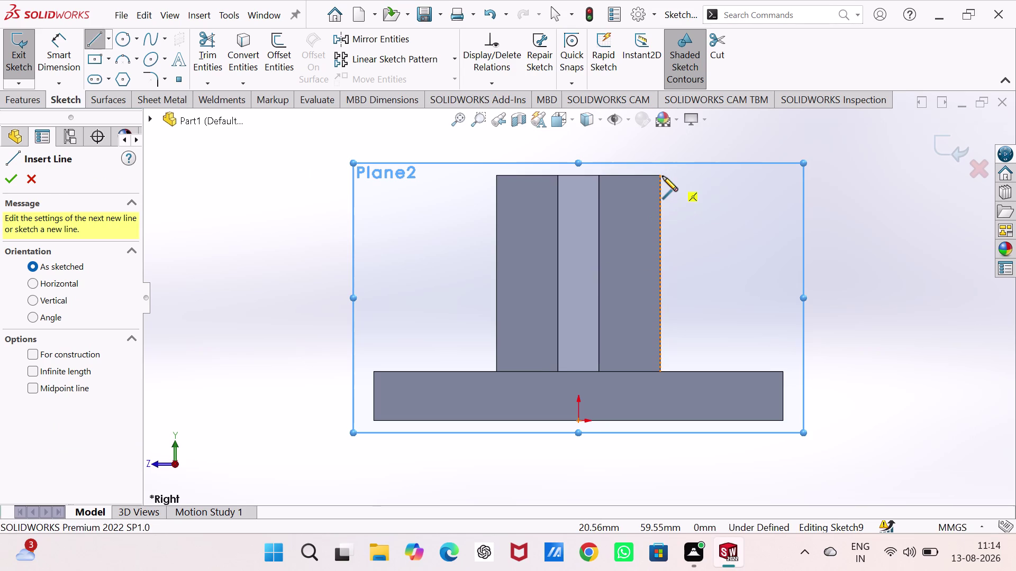
click(661, 176)
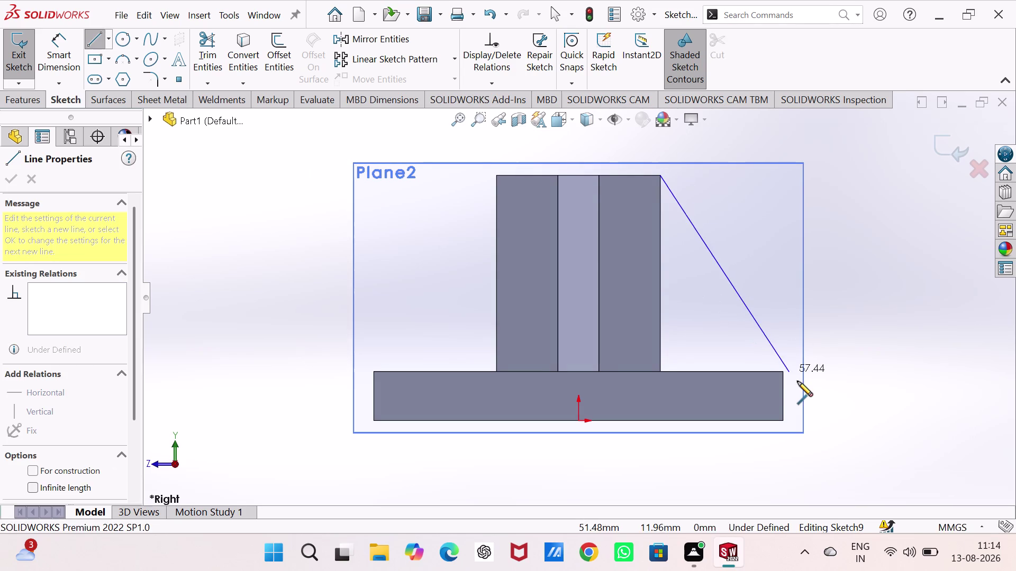
click(783, 373)
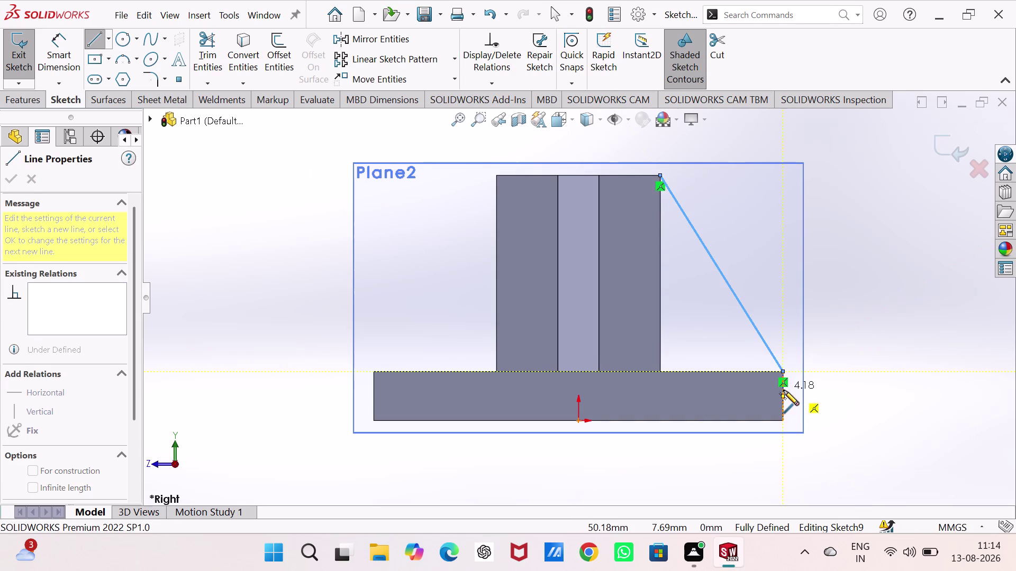
click(784, 390)
Add a 5 mm vertical dimension beside the plate and exit the sketch.
right_drag(845, 357, 836, 255)
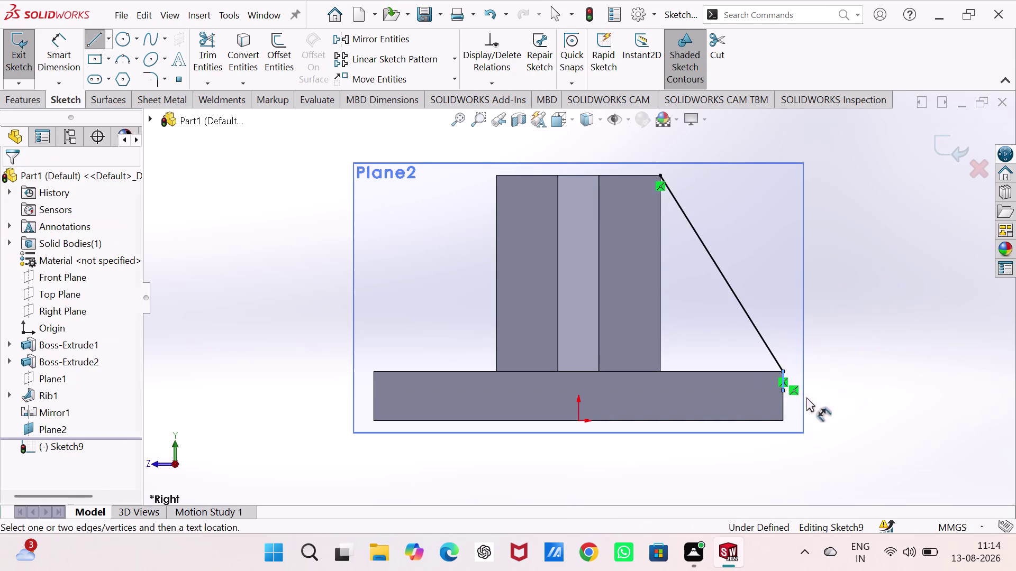
click(784, 391)
click(784, 372)
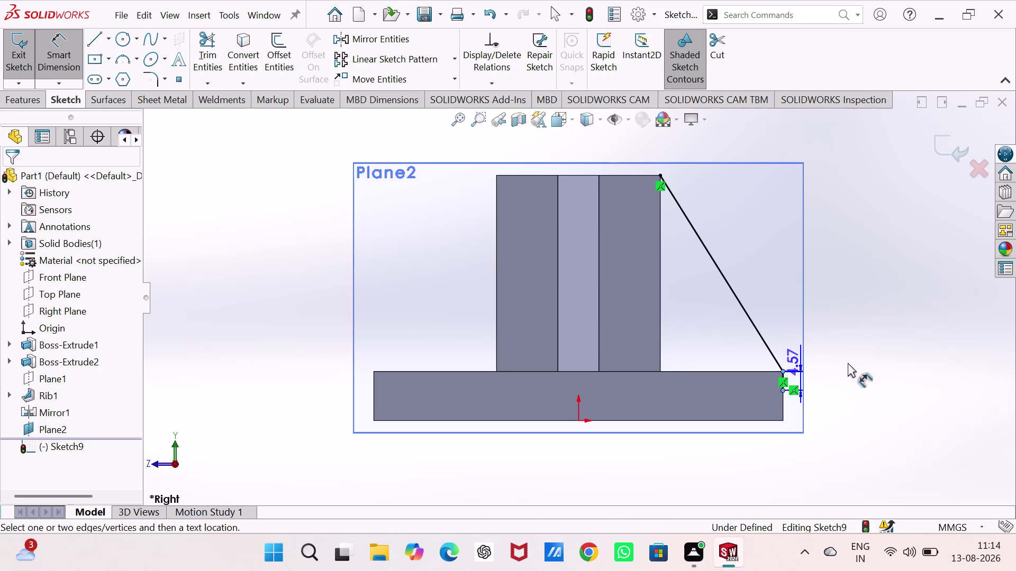
click(860, 346)
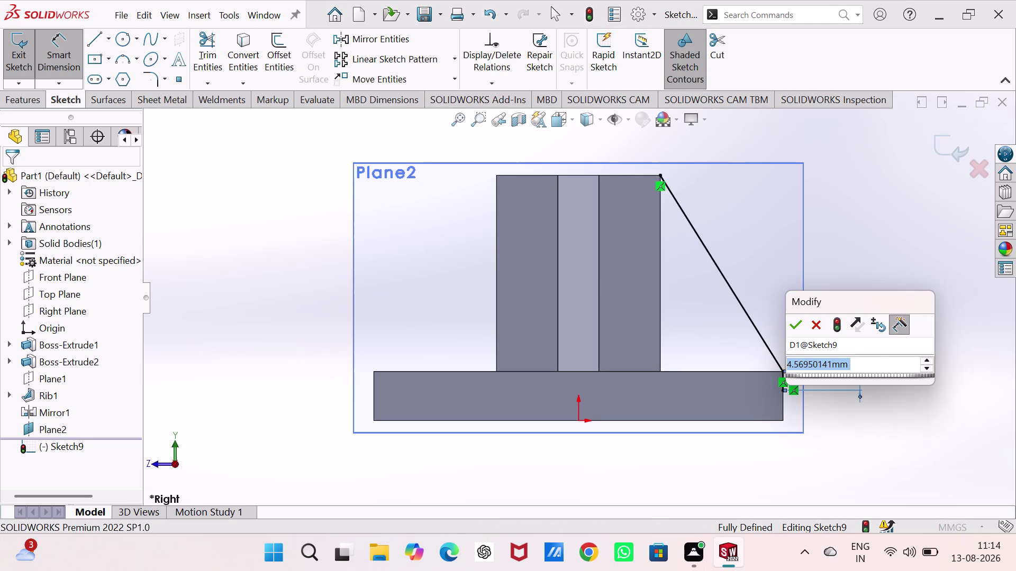
key(5)
key(Return)
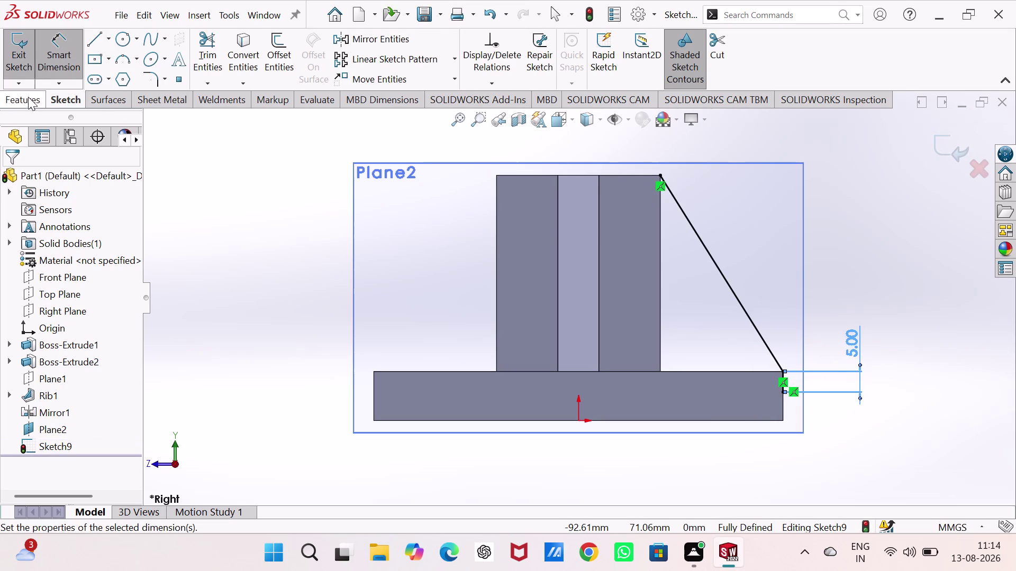
click(18, 57)
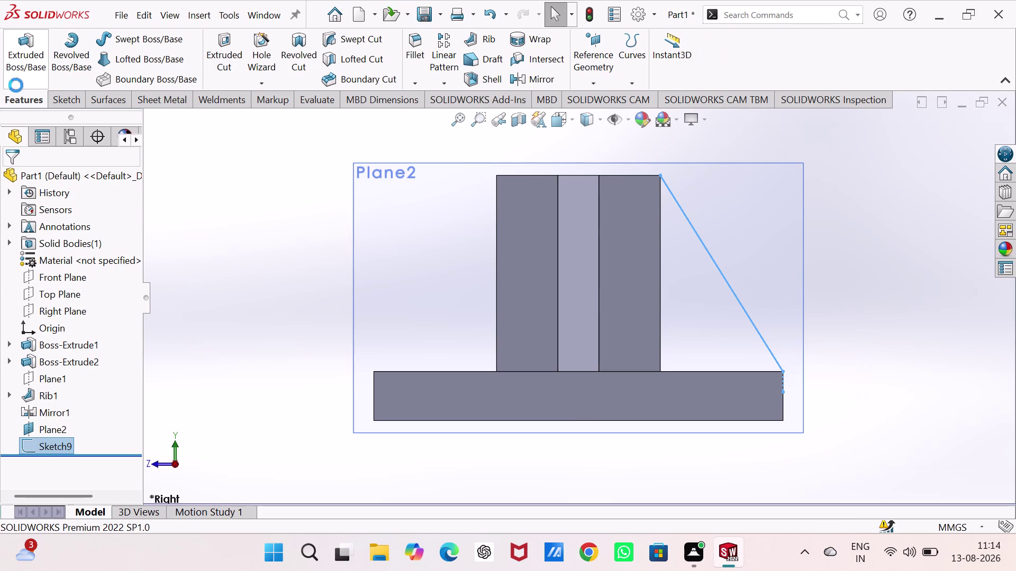
click(17, 57)
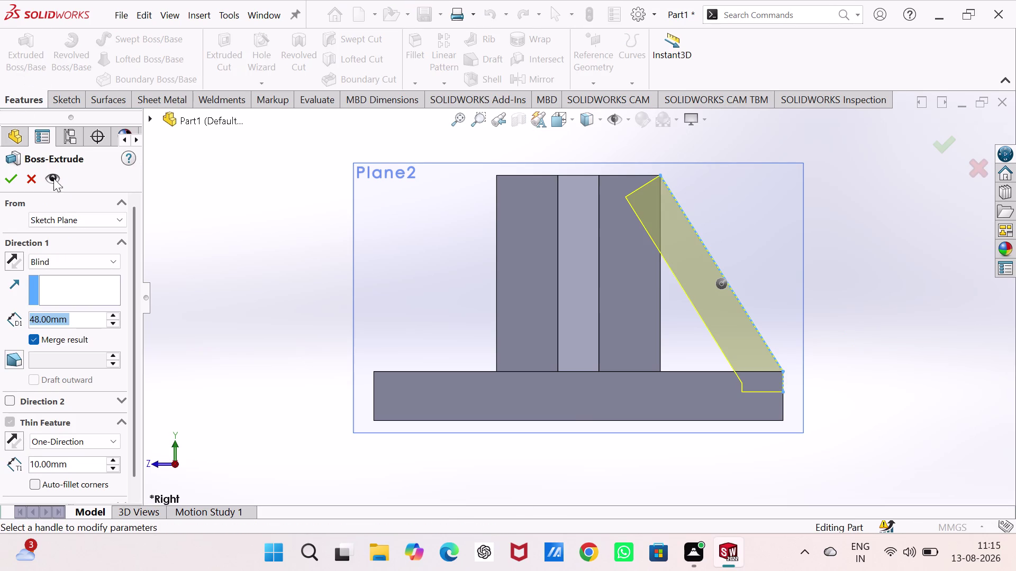
click(35, 180)
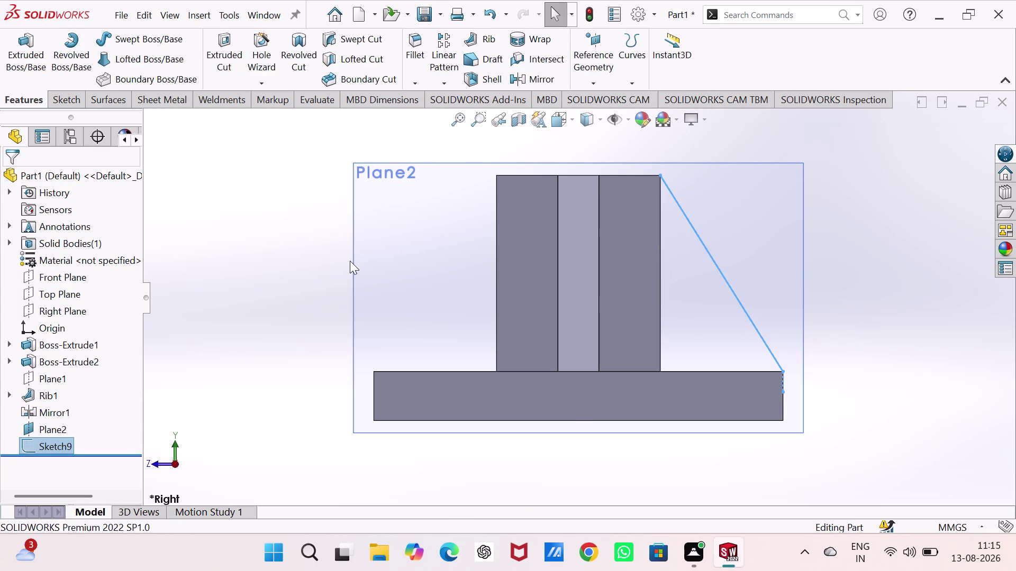
key(ctrl+7)
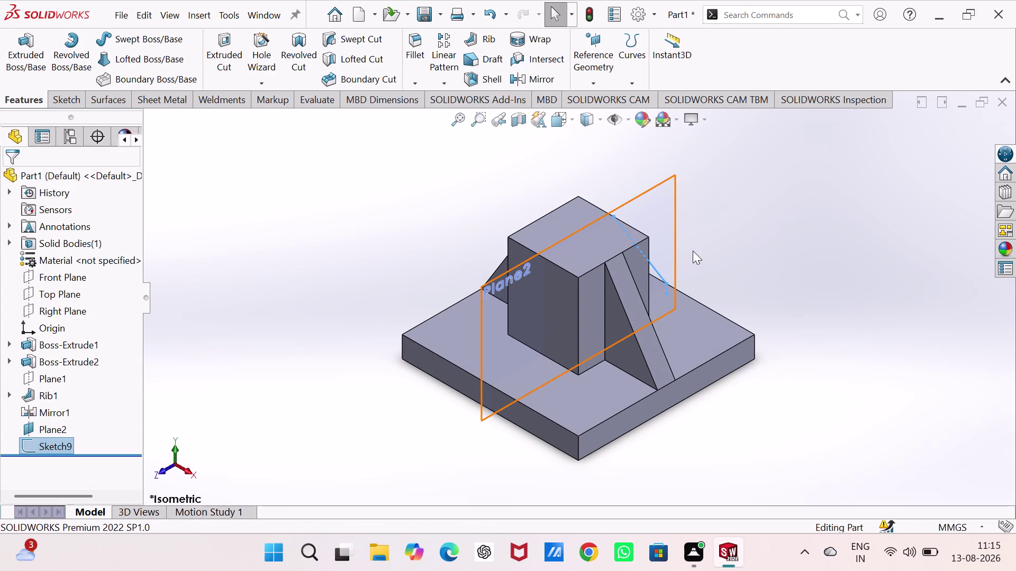
right_click(648, 199)
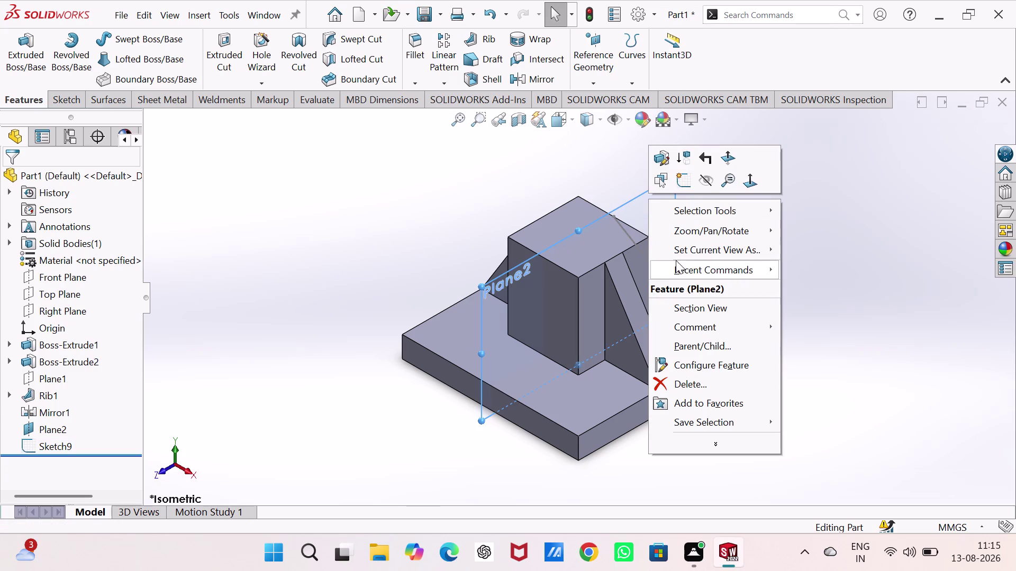
click(703, 176)
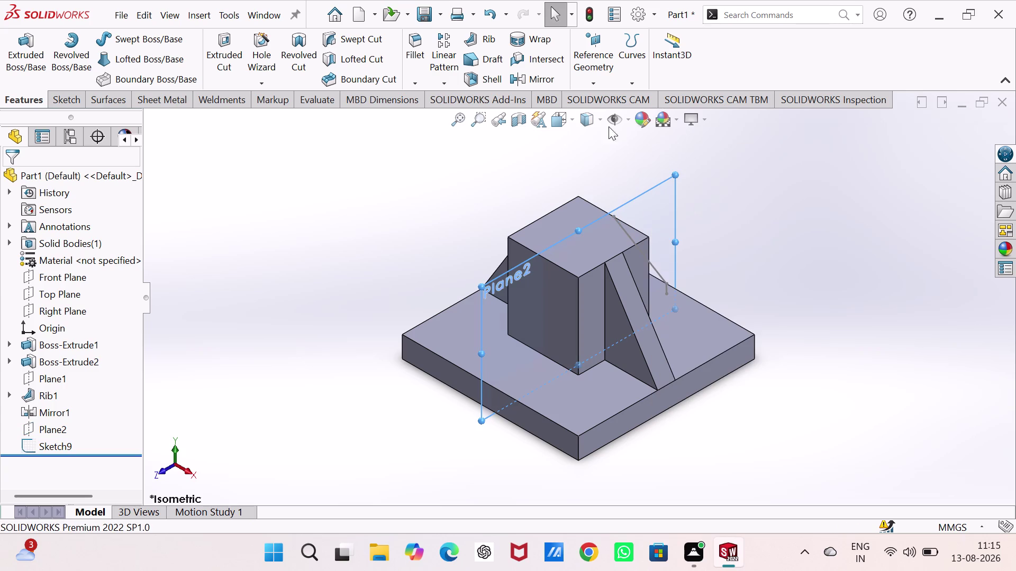
click(470, 38)
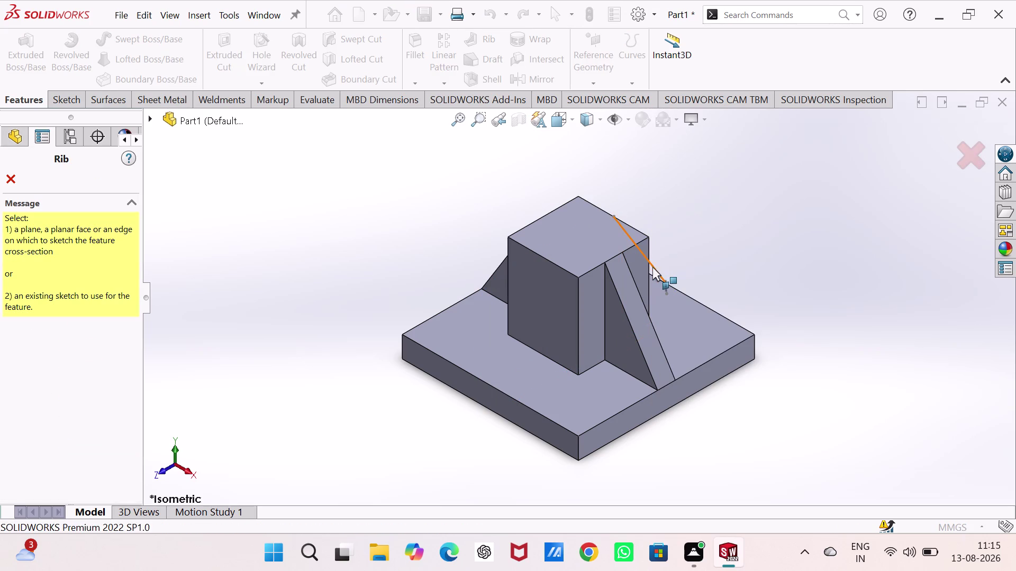
Build Rib2, 10 mm thick, from the Sketch9 sloped line.
click(655, 267)
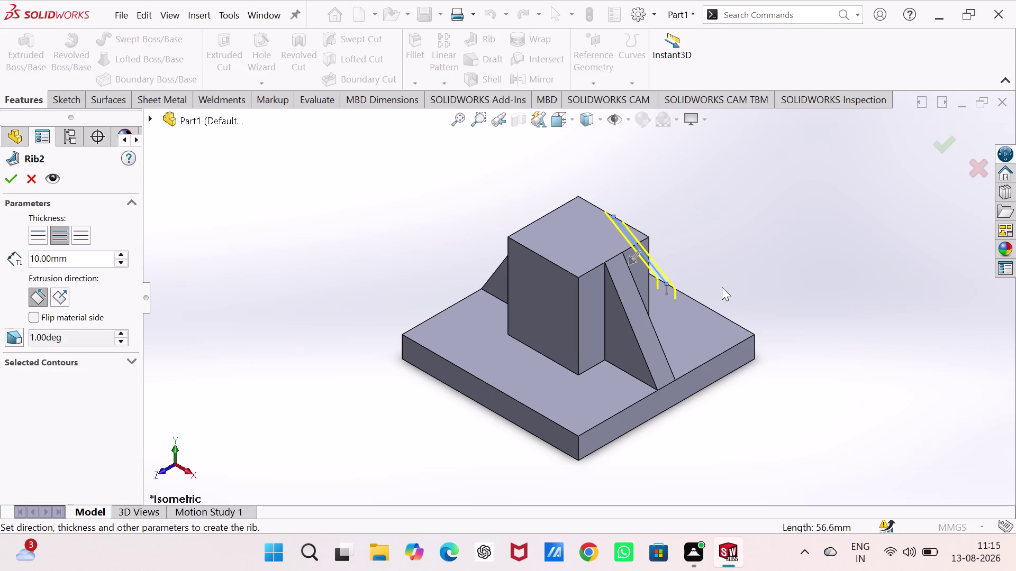
click(6, 177)
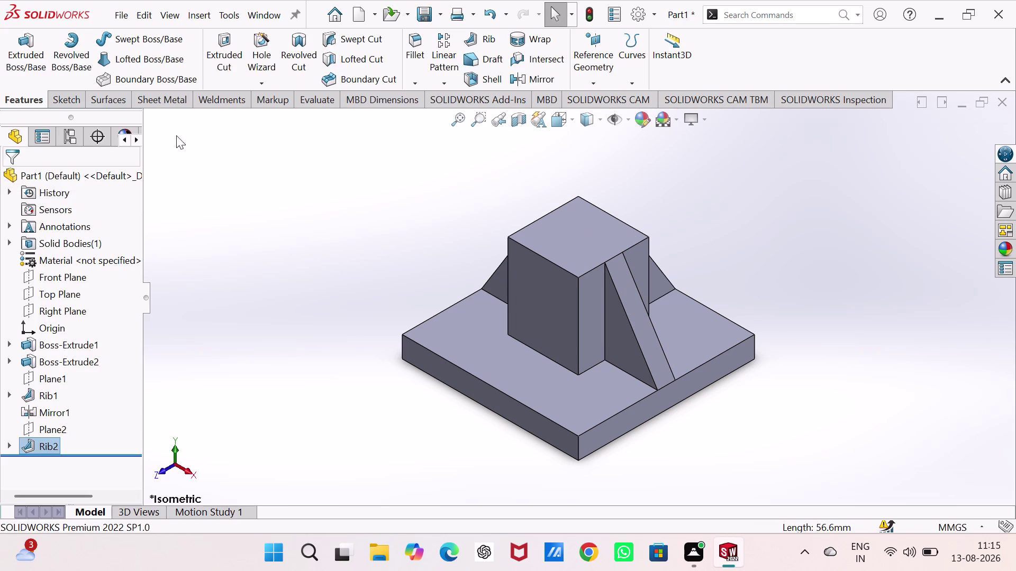
click(541, 81)
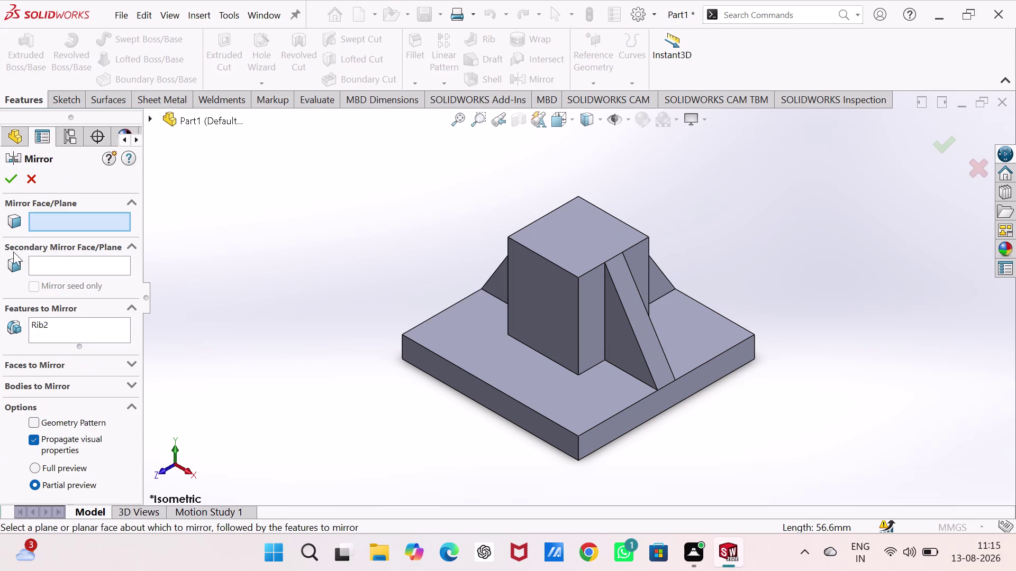
Mirror Rib2 across the Front Plane to add the fourth rib.
click(150, 120)
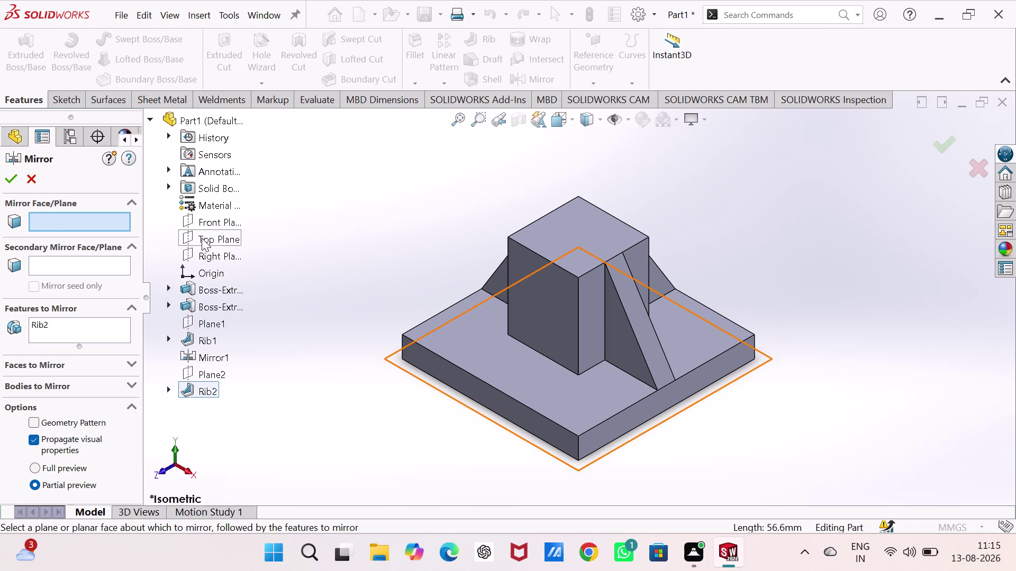
click(208, 224)
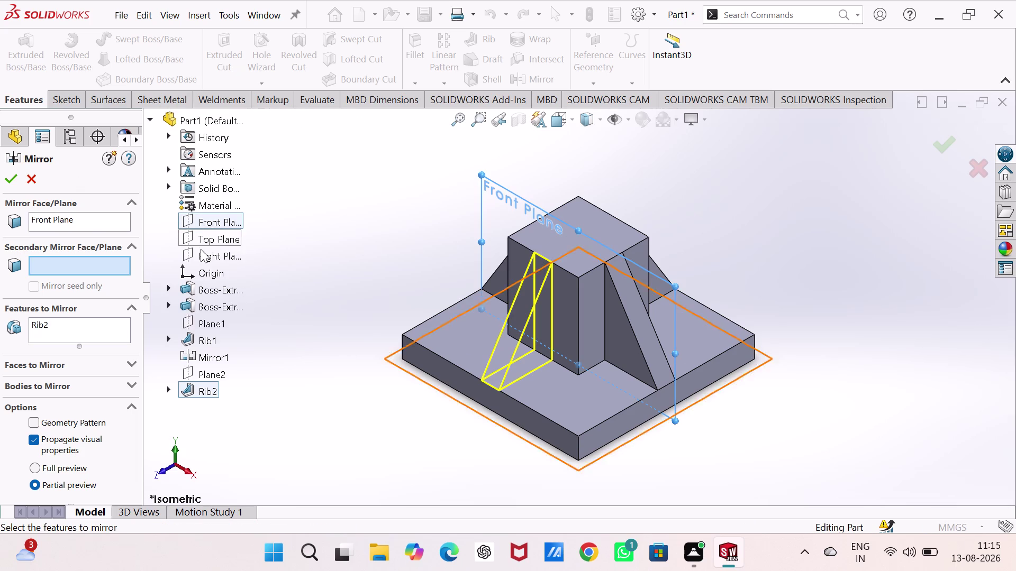
click(6, 175)
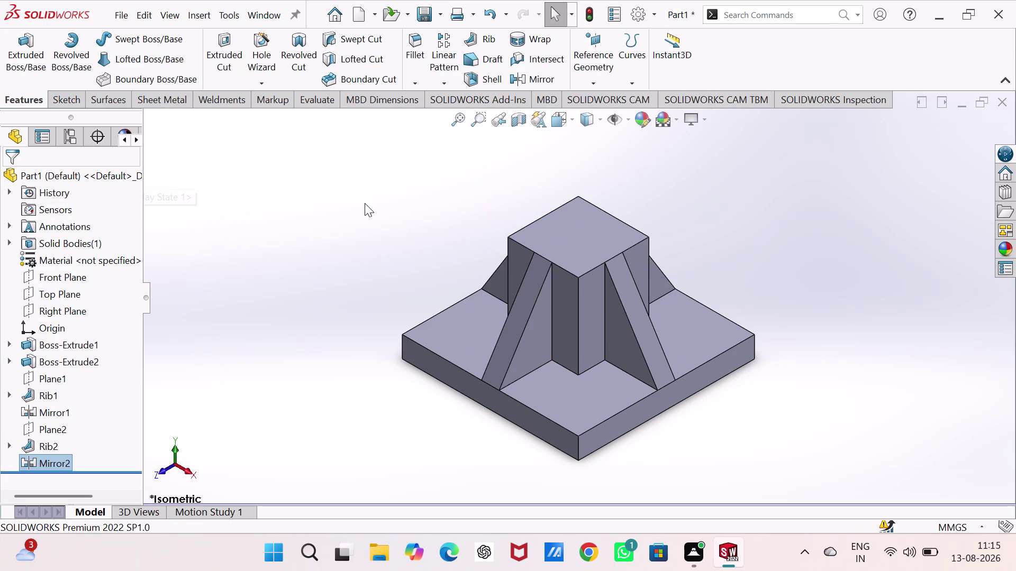
click(363, 198)
middle_drag(371, 211, 376, 263)
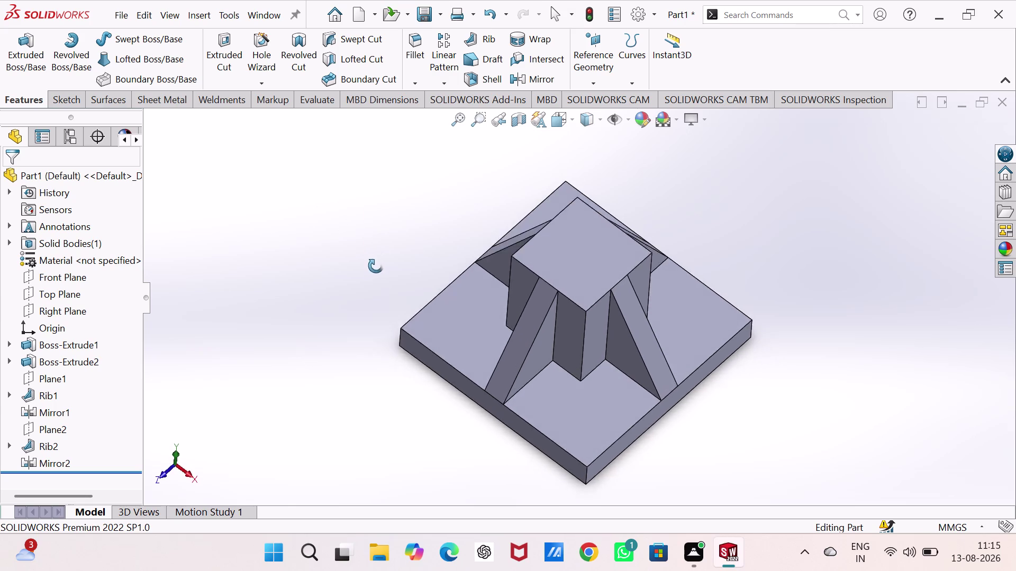
middle_drag(376, 263, 563, 250)
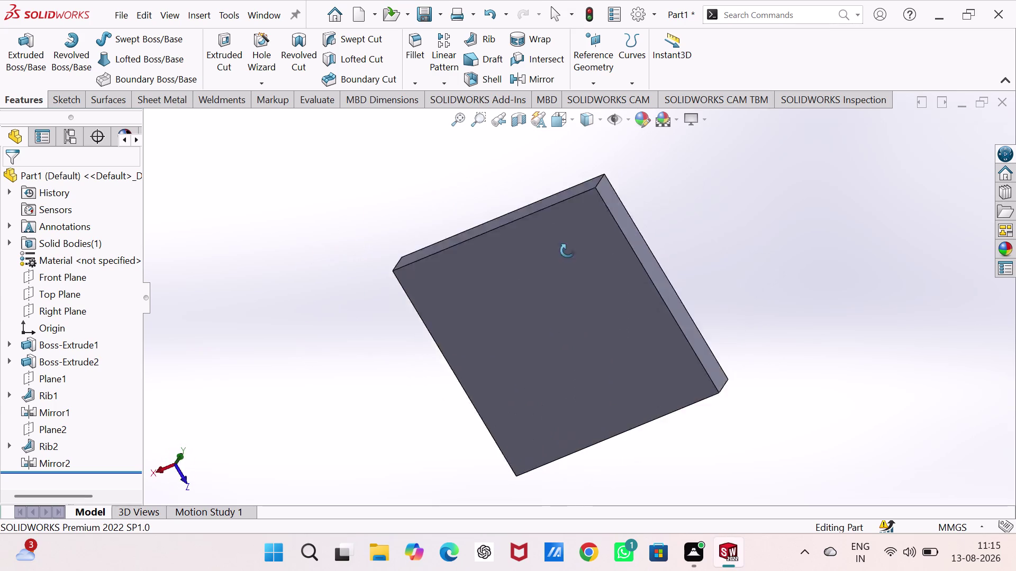
middle_drag(563, 250, 691, 363)
middle_drag(357, 321, 379, 283)
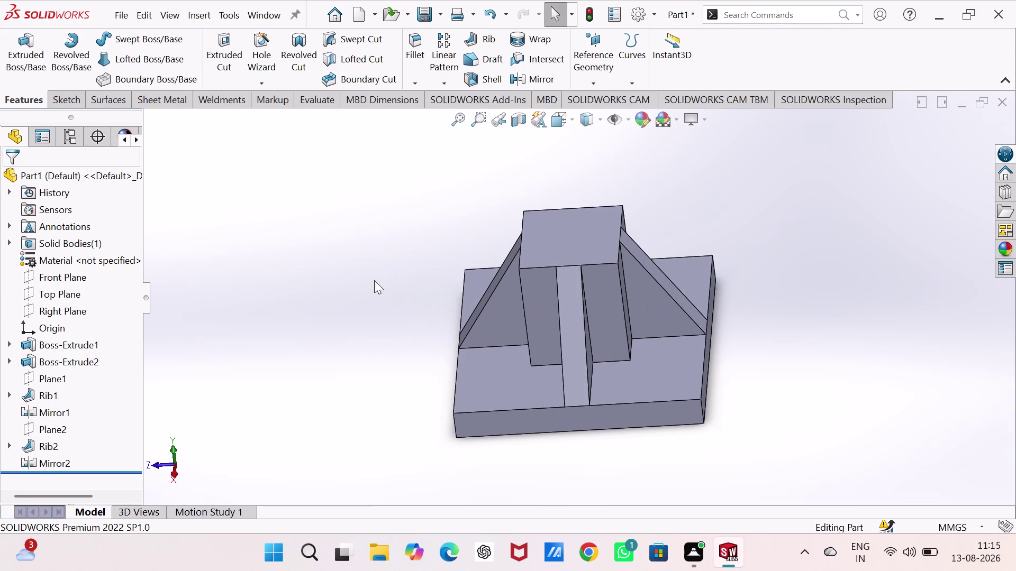